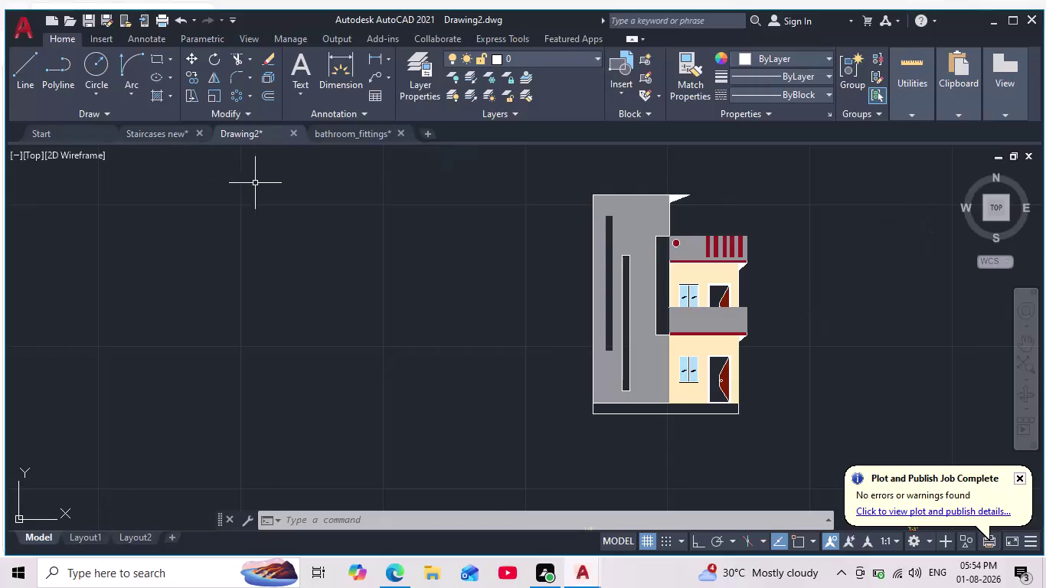
Solid-hatch the strip beside the upper floor and both vertical slots in 153,27,30 red.
scroll(down, 3)
scroll(down, 3)
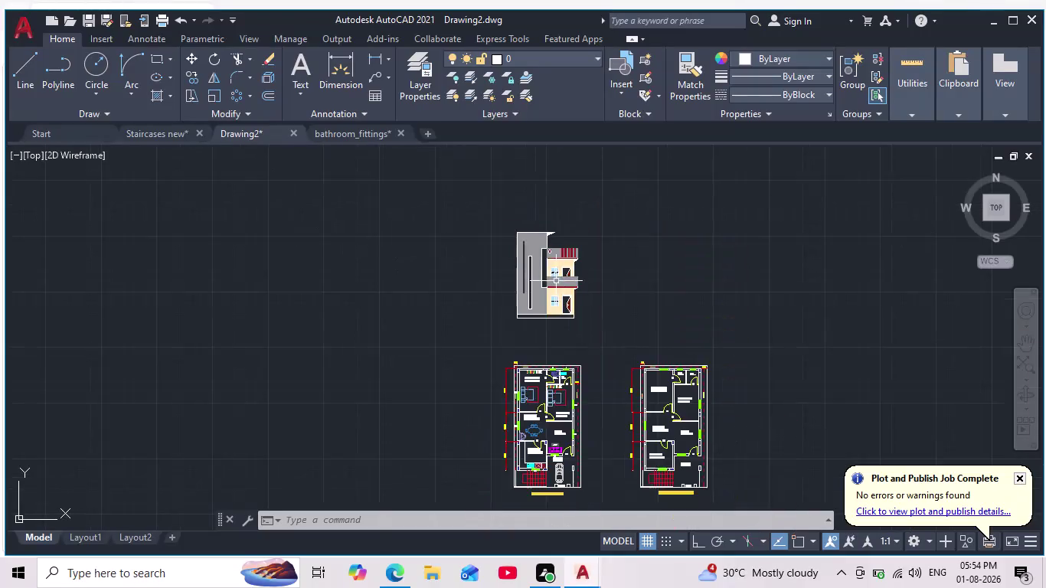
scroll(up, 3)
scroll(up, 3)
middle_drag(563, 281, 608, 348)
scroll(down, 3)
scroll(up, 3)
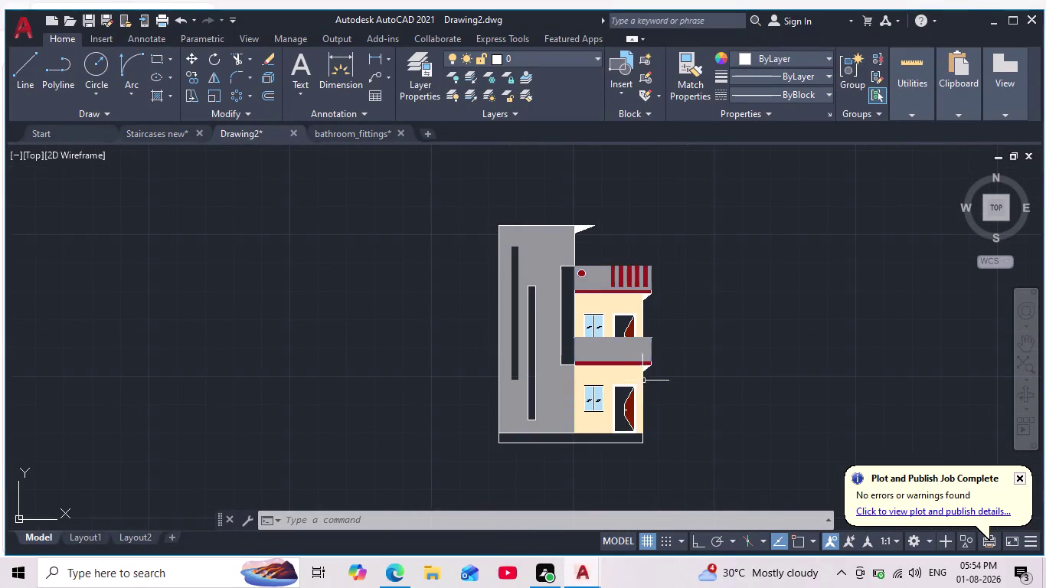
scroll(up, 3)
scroll(down, 3)
scroll(up, 3)
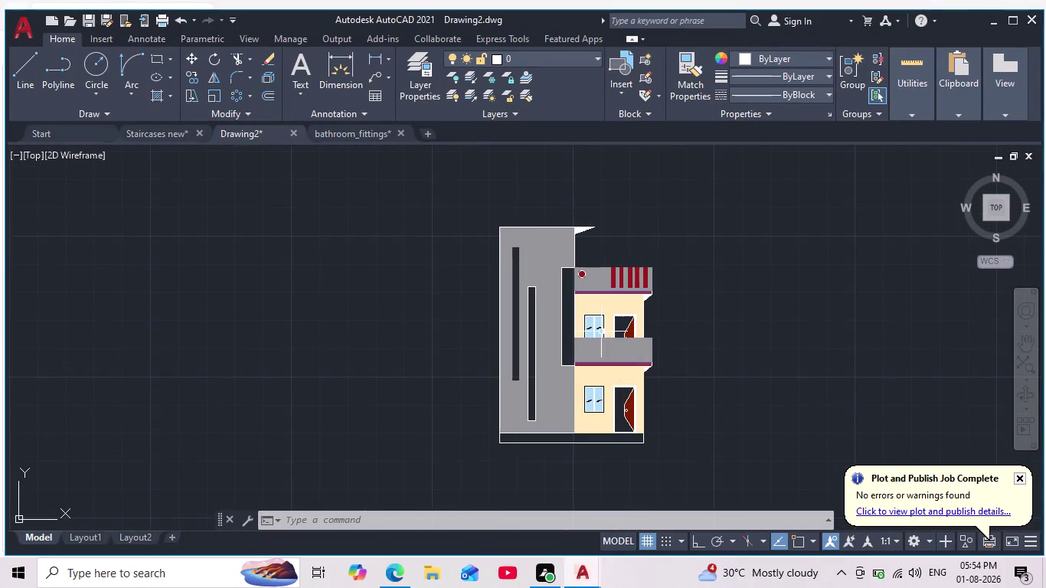
scroll(up, 3)
middle_drag(770, 412, 765, 382)
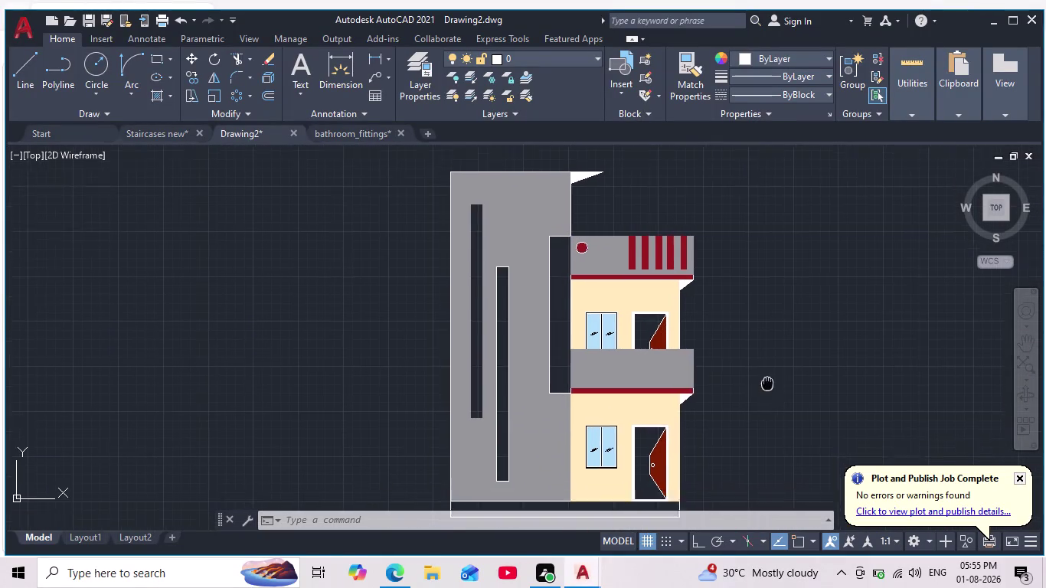
middle_drag(765, 382, 767, 375)
scroll(down, 3)
scroll(up, 3)
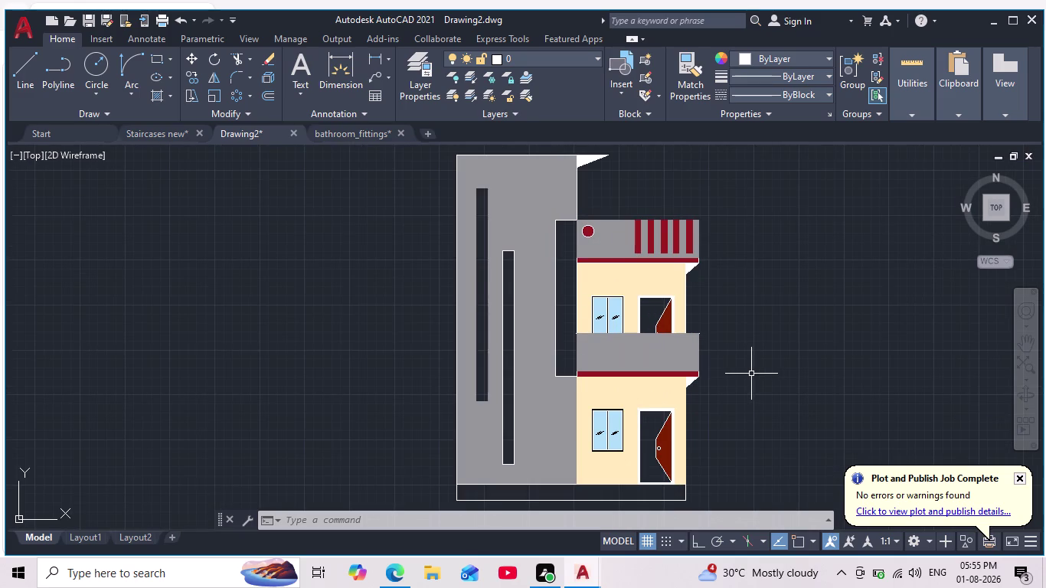
middle_drag(751, 374, 753, 403)
scroll(up, 3)
scroll(down, 3)
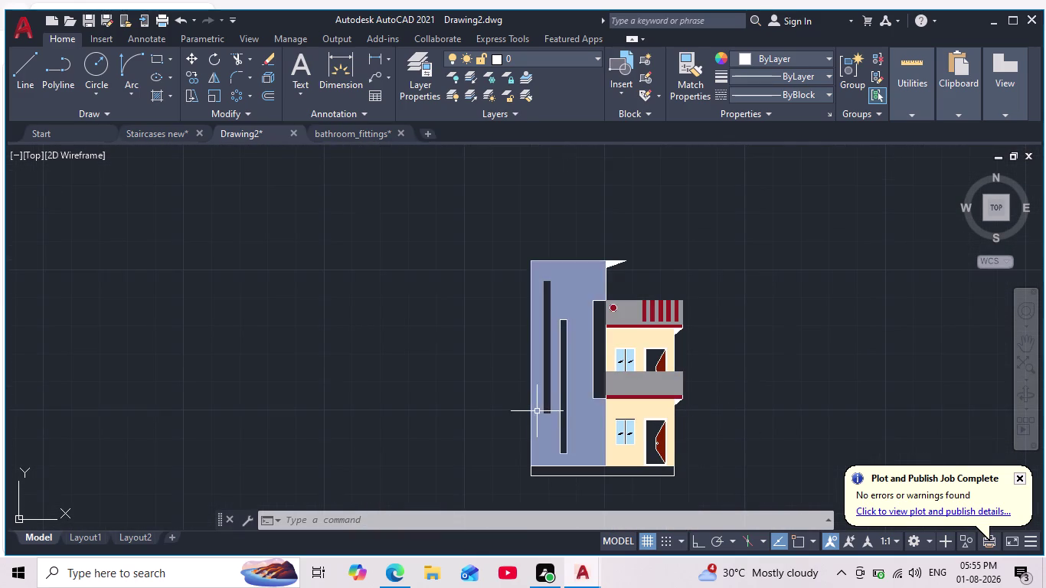
scroll(down, 3)
scroll(up, 3)
scroll(up, 3)
scroll(down, 3)
middle_drag(471, 406, 533, 357)
scroll(down, 3)
scroll(down, 3)
scroll(up, 3)
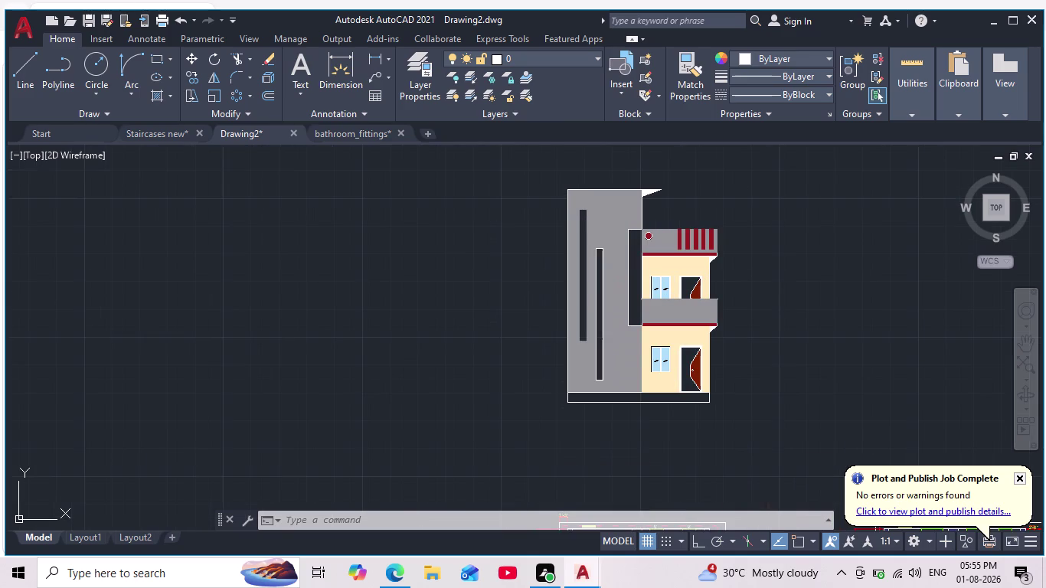
middle_drag(515, 357, 504, 380)
scroll(down, 3)
scroll(up, 3)
middle_drag(502, 382, 496, 398)
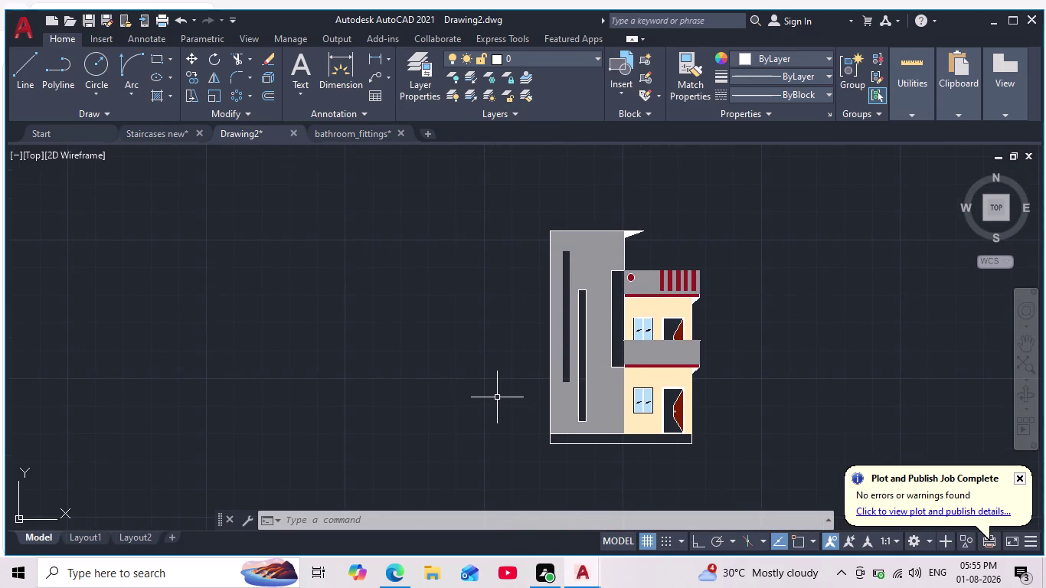
key(h)
key(Return)
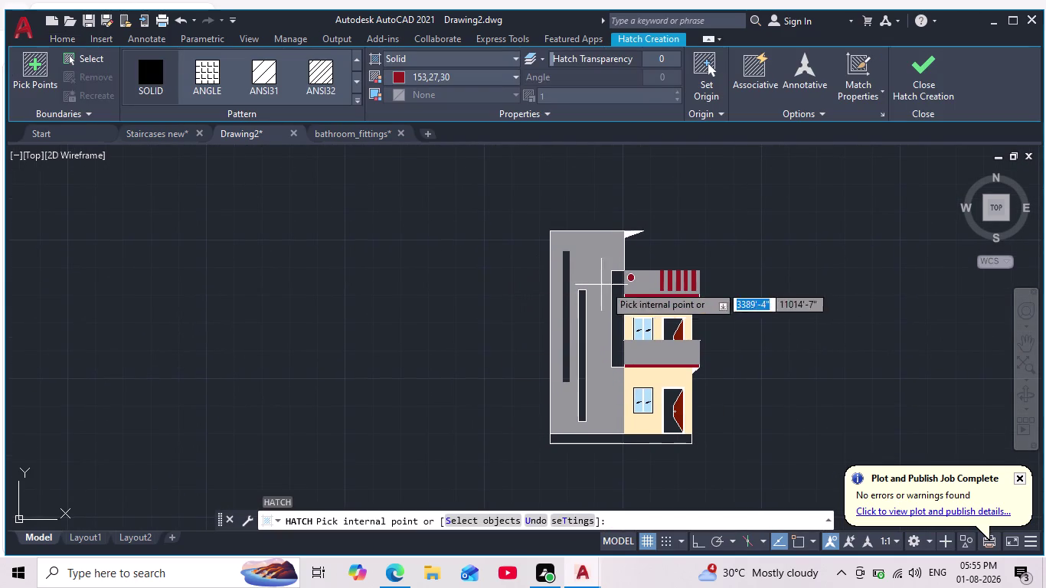
scroll(up, 3)
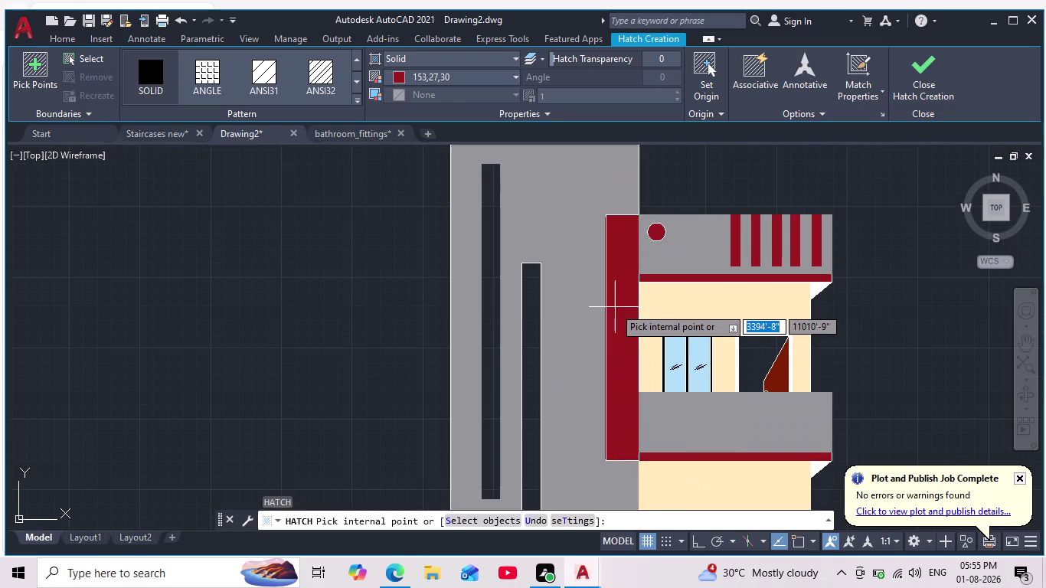
click(614, 307)
scroll(down, 3)
middle_drag(330, 351, 407, 313)
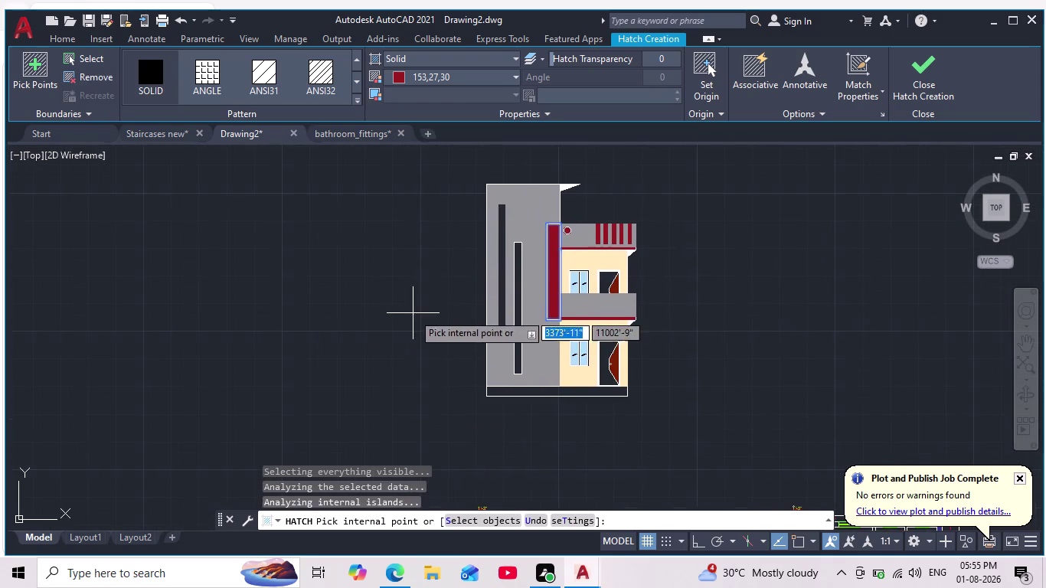
scroll(up, 3)
click(589, 315)
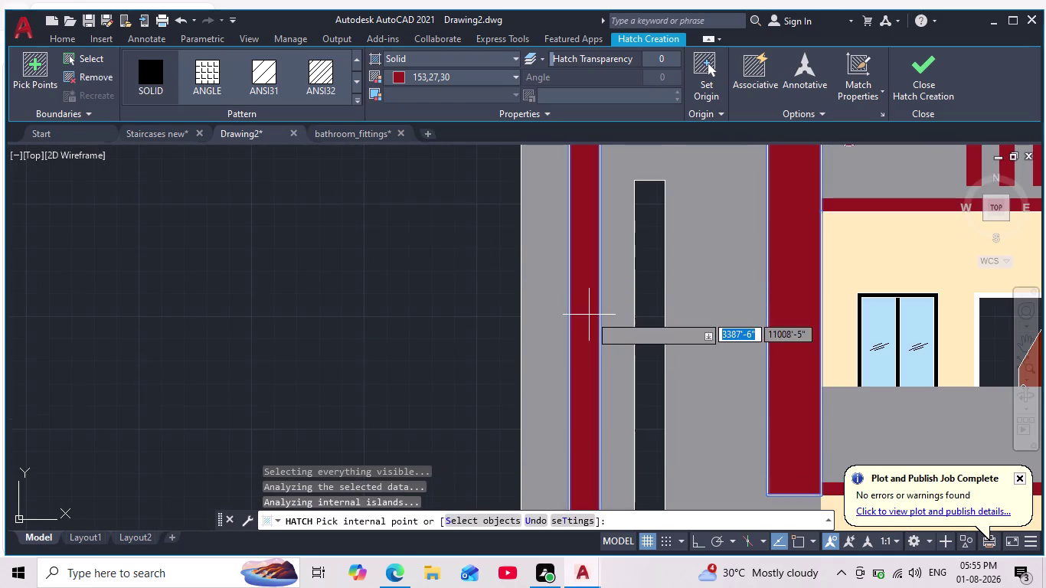
click(654, 358)
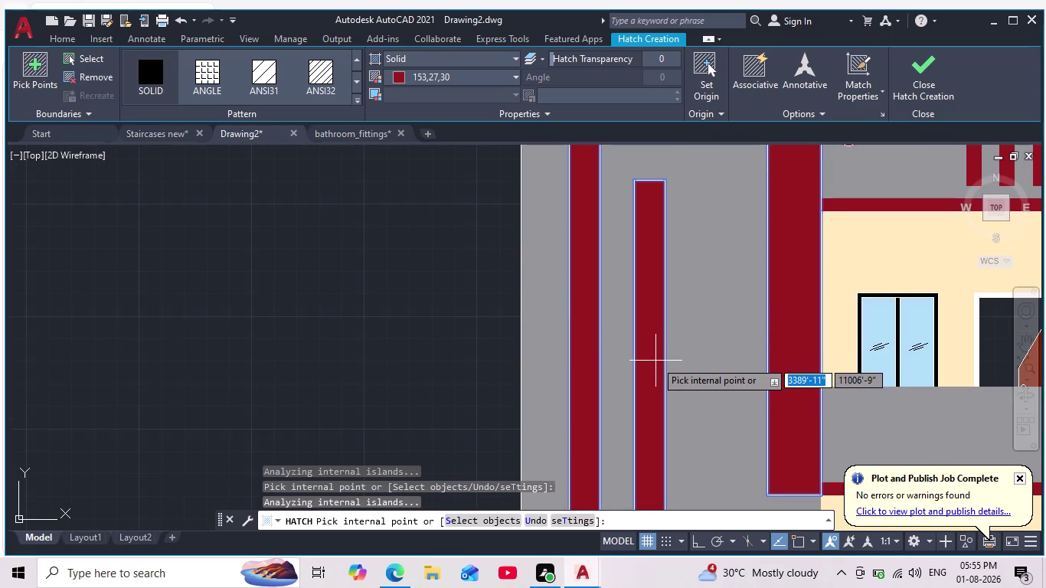
key(Escape)
Check the new red fills by selecting them, then clear the selection.
scroll(down, 3)
scroll(down, 3)
middle_click(684, 381)
scroll(up, 3)
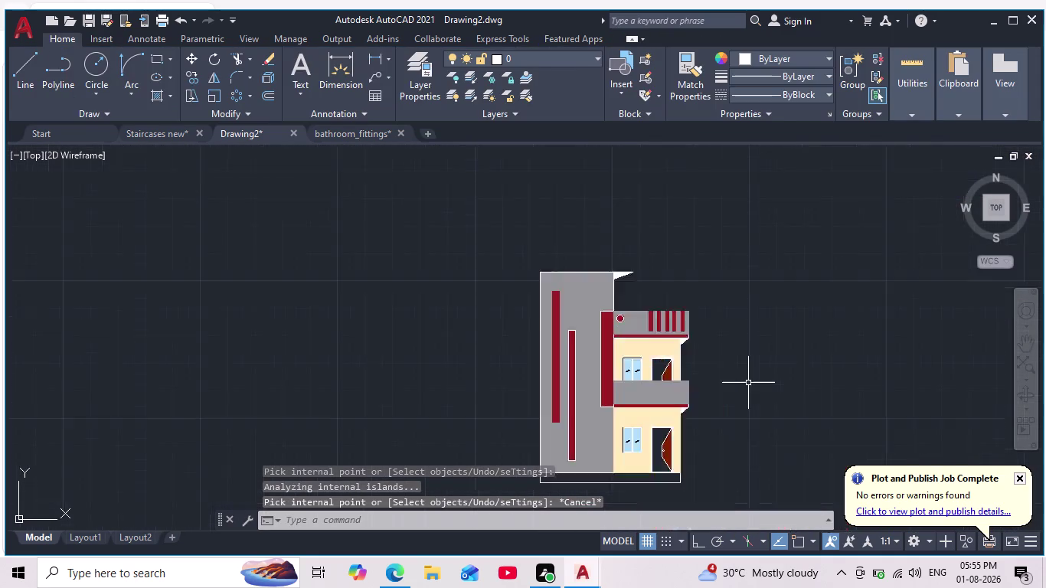
middle_drag(748, 383, 736, 326)
scroll(down, 3)
scroll(up, 3)
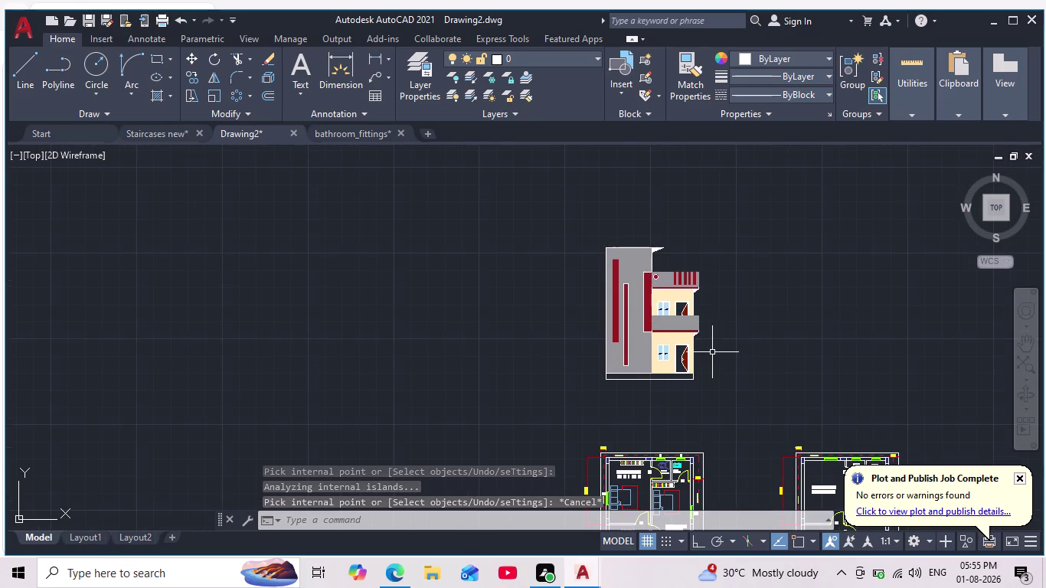
middle_click(715, 370)
scroll(up, 3)
scroll(up, 3)
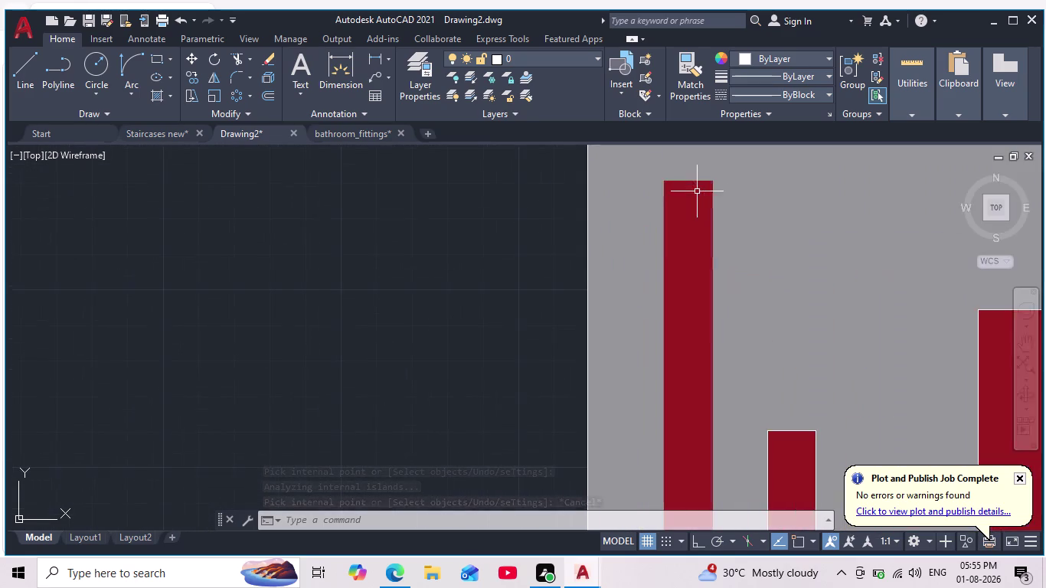
scroll(down, 3)
click(689, 244)
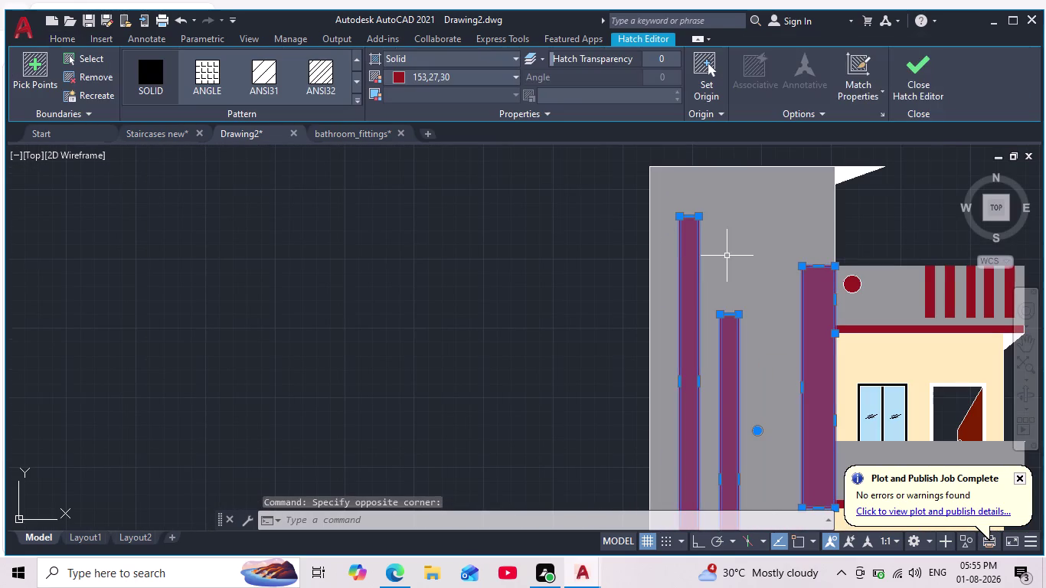
key(Escape)
scroll(down, 3)
scroll(up, 3)
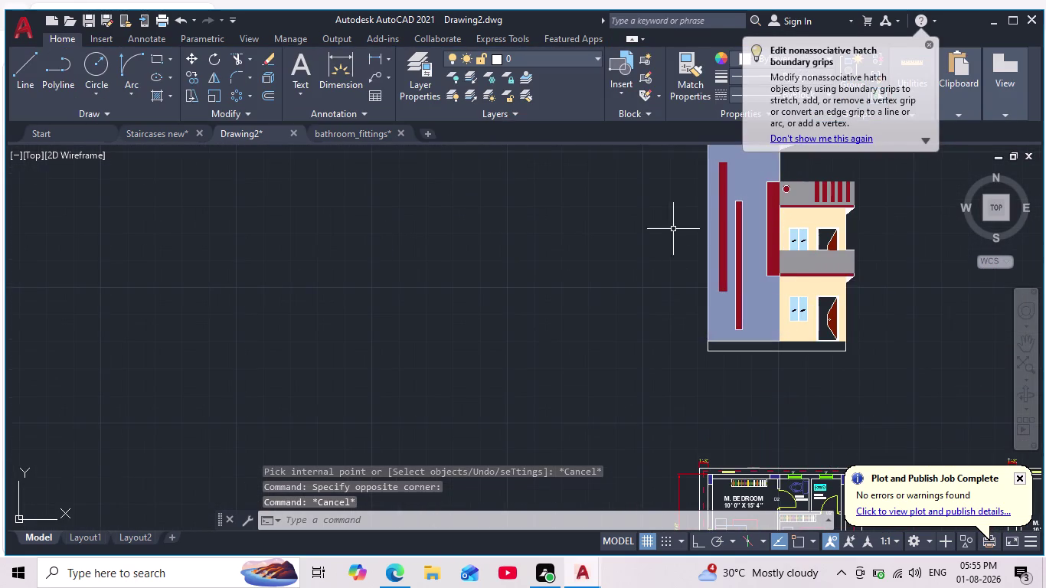
middle_drag(654, 219, 619, 286)
click(13, 64)
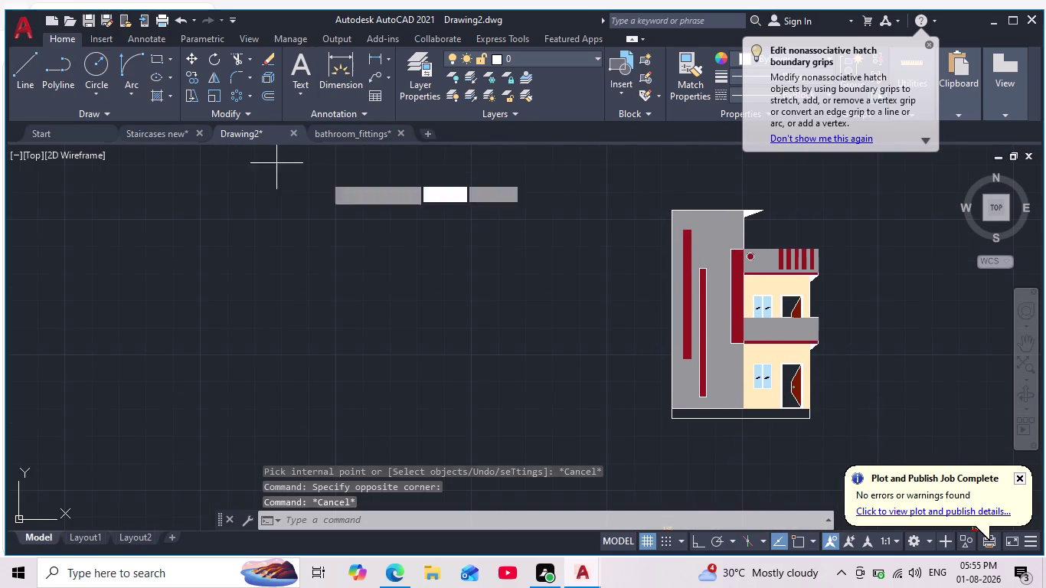
scroll(up, 3)
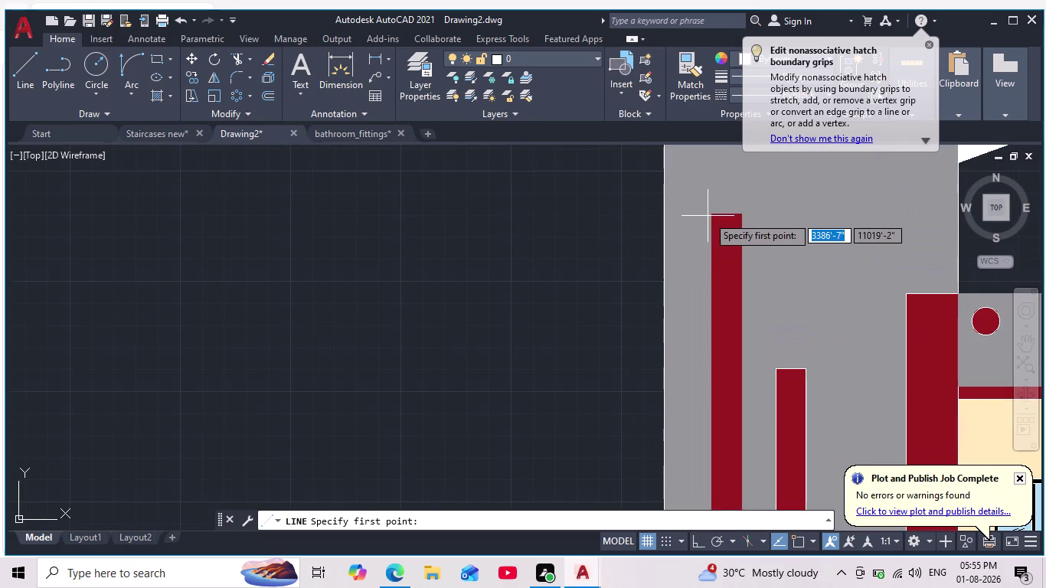
With object snap on, trace an outline around the tall red bar back to its start corner.
scroll(up, 3)
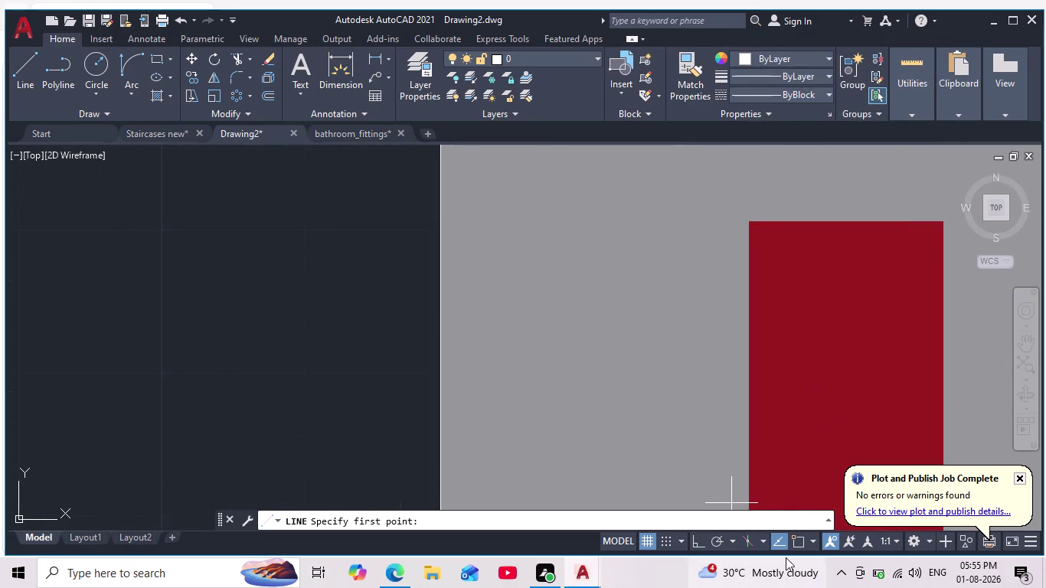
click(791, 540)
click(753, 225)
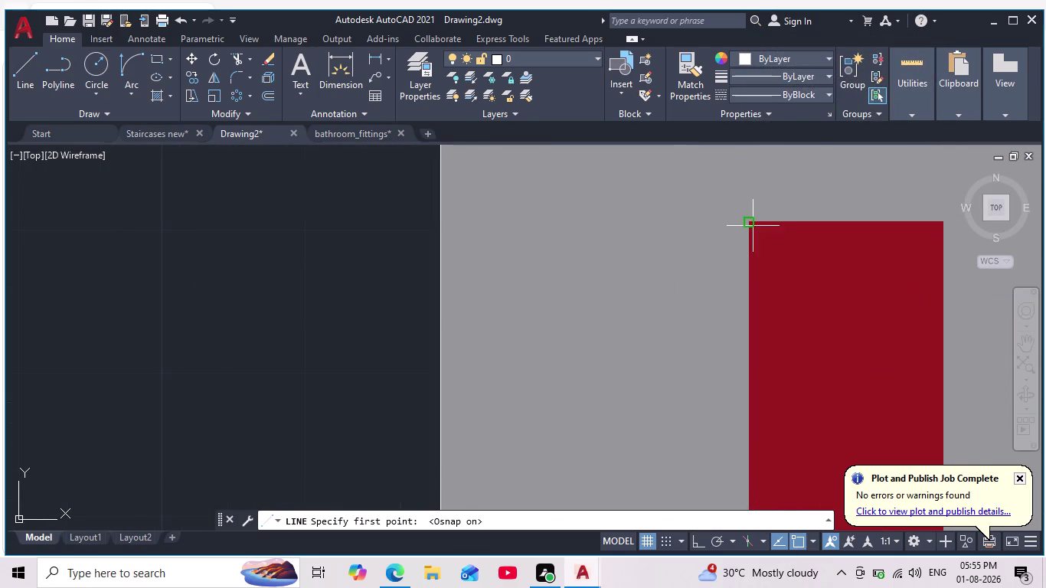
middle_drag(807, 211, 618, 170)
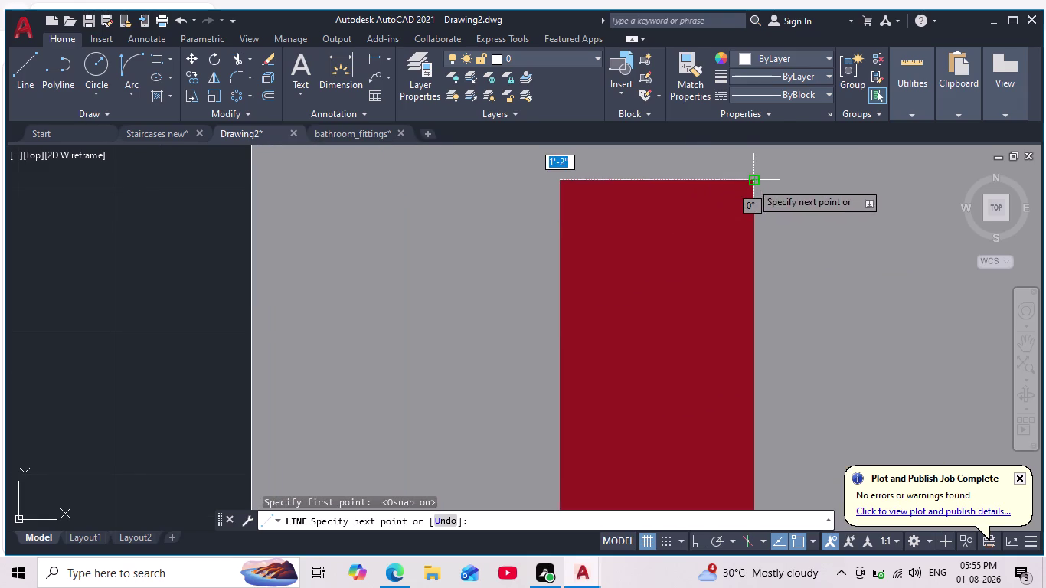
click(751, 183)
scroll(down, 3)
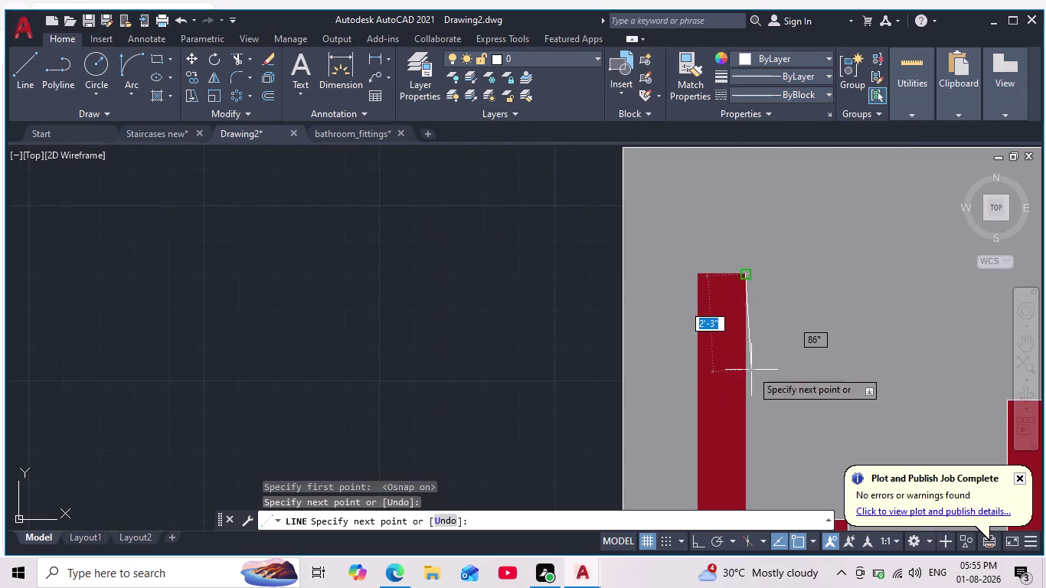
middle_drag(746, 376, 732, 294)
scroll(down, 3)
middle_drag(741, 386, 746, 228)
scroll(down, 3)
scroll(up, 3)
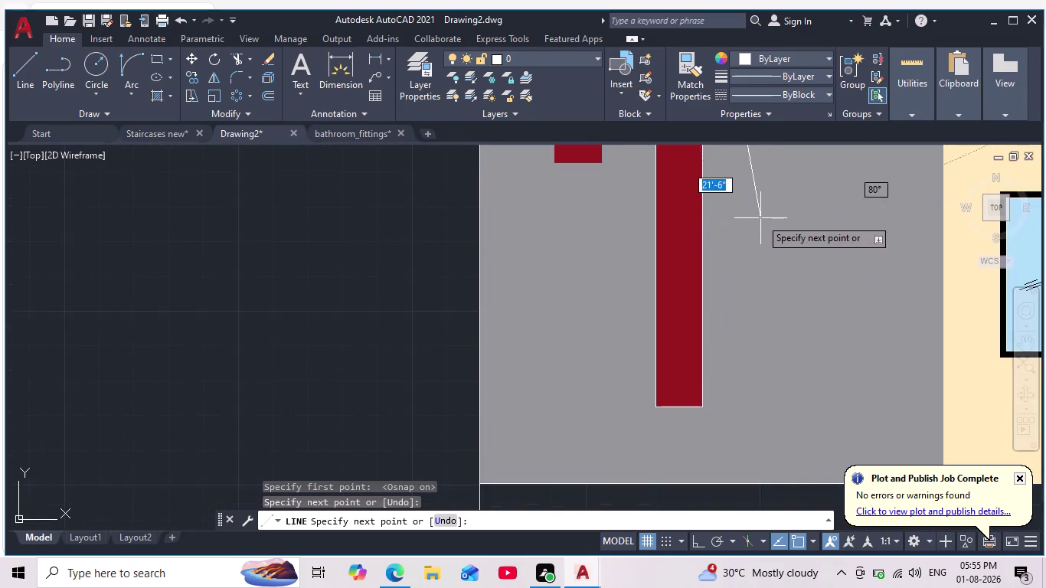
middle_drag(664, 200, 721, 435)
scroll(up, 3)
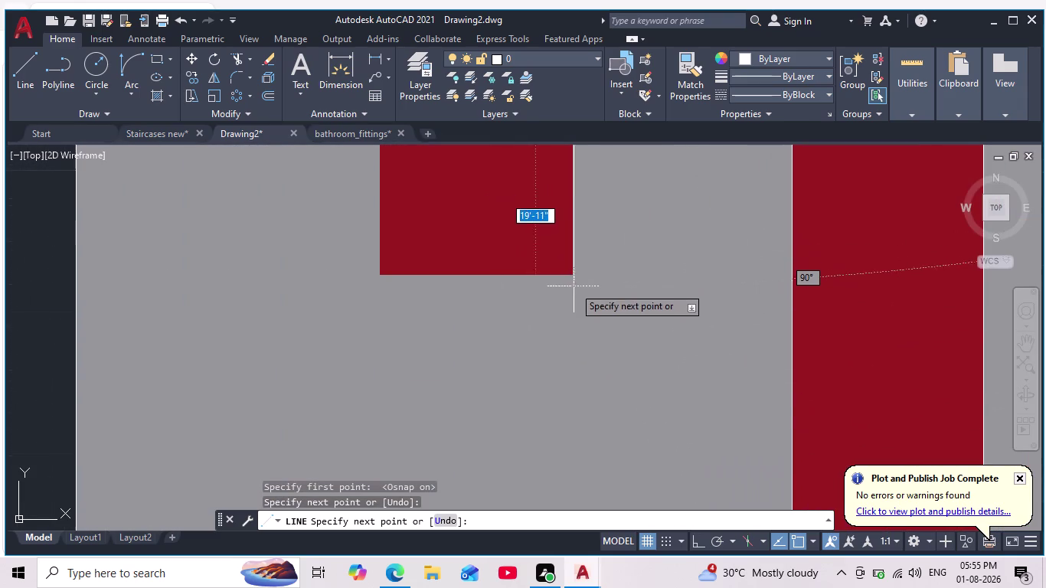
click(573, 269)
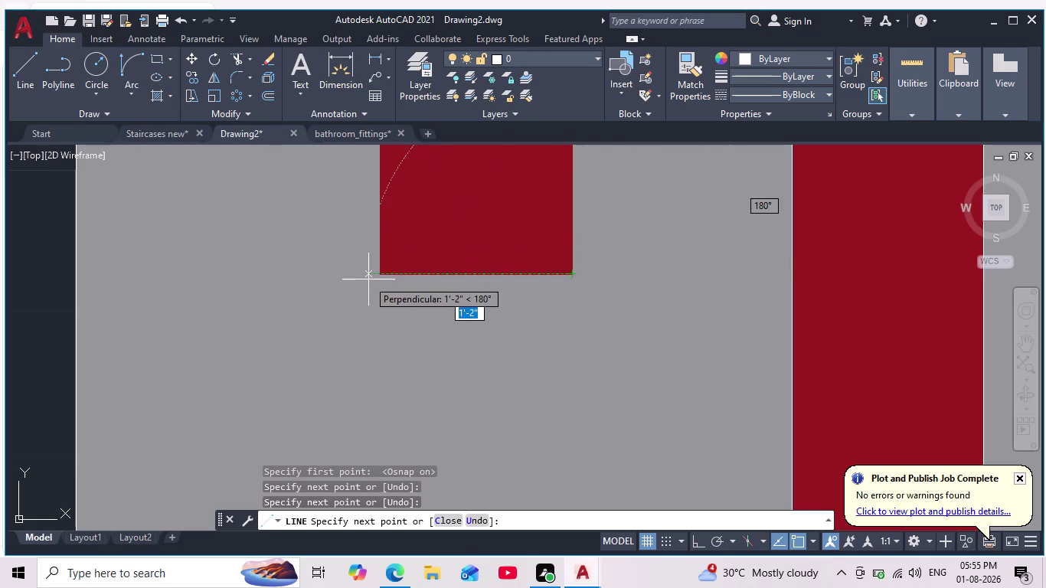
click(381, 274)
scroll(up, 3)
middle_drag(395, 302, 468, 485)
scroll(down, 3)
middle_drag(443, 264, 450, 332)
scroll(down, 3)
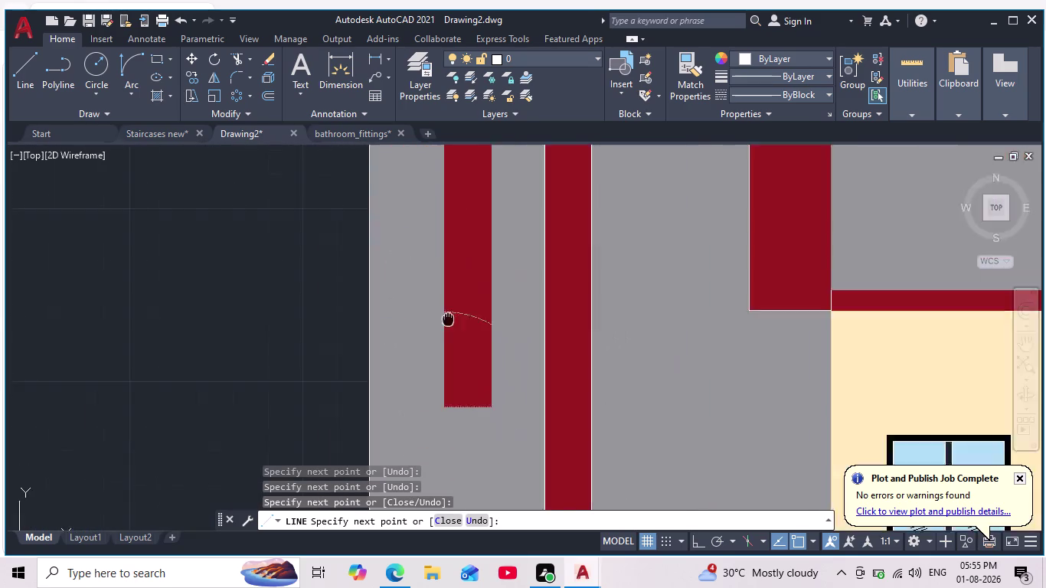
middle_drag(450, 332, 458, 398)
scroll(down, 3)
scroll(up, 3)
middle_drag(381, 250, 512, 324)
scroll(down, 3)
scroll(up, 3)
click(488, 234)
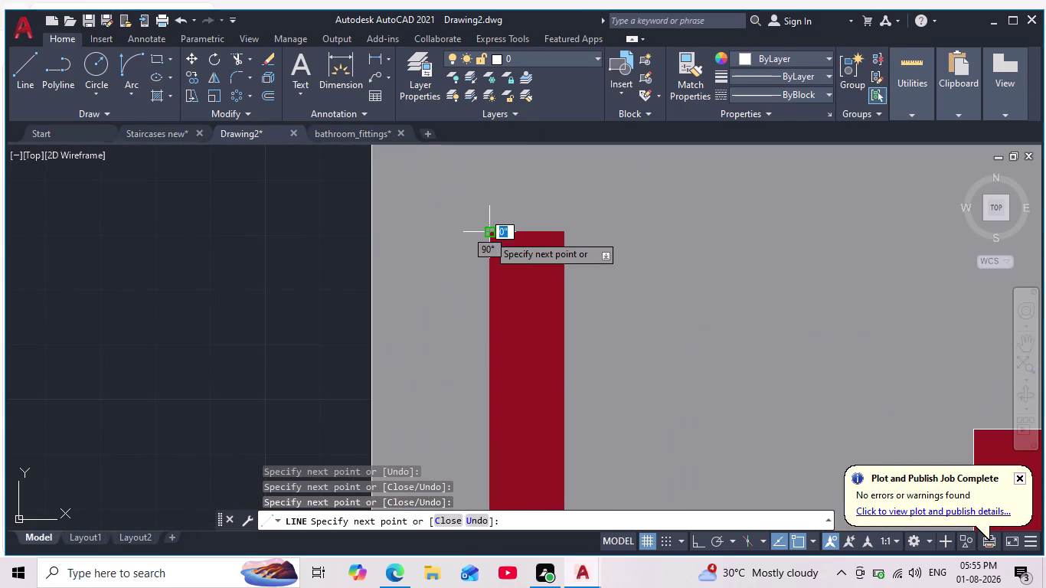
Cancel the traced outline and undo the last two drawing steps.
key(Return)
key(Escape)
scroll(down, 3)
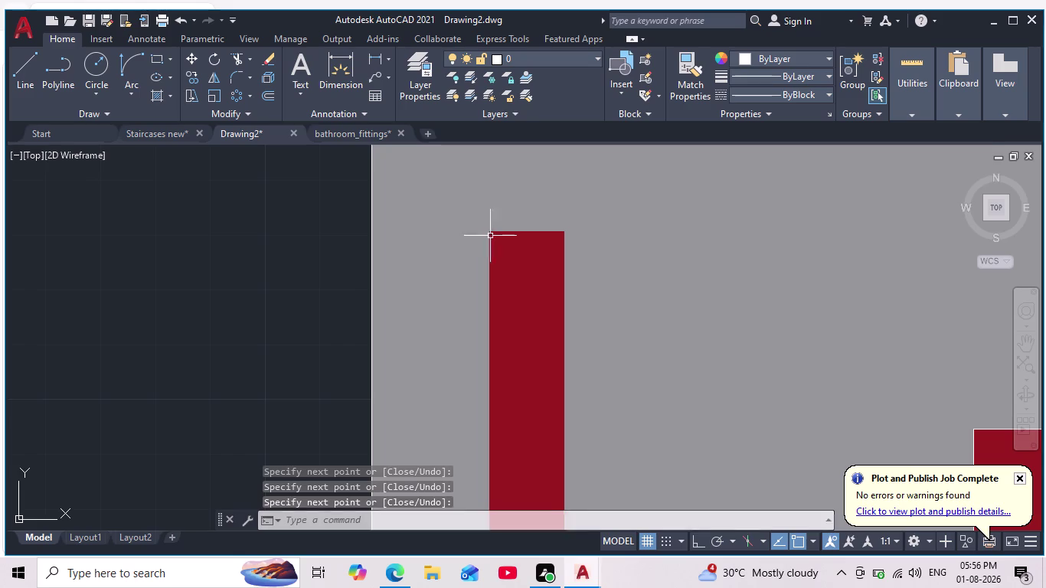
scroll(down, 3)
middle_drag(485, 383, 523, 331)
scroll(down, 3)
scroll(up, 3)
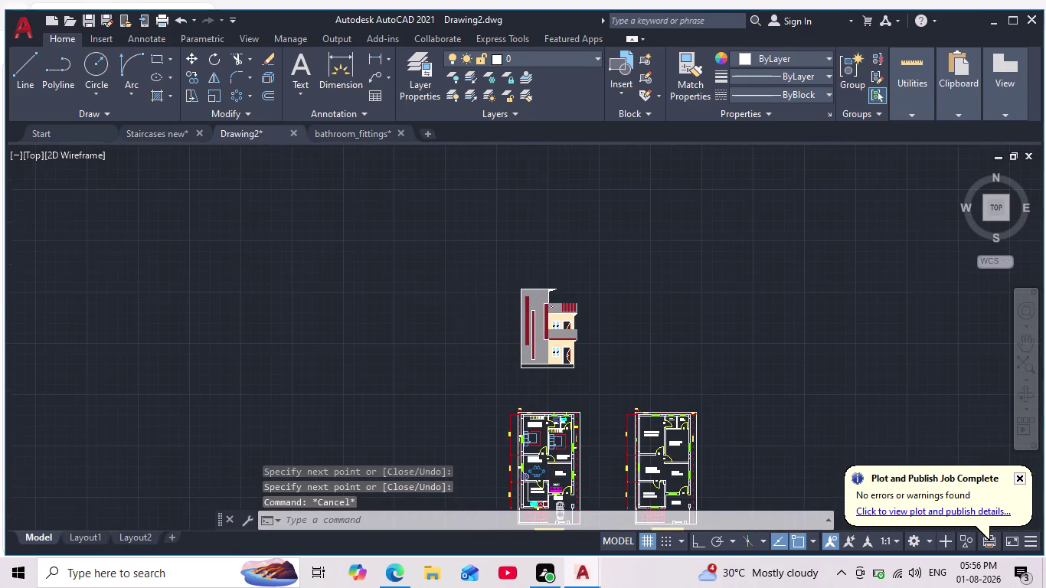
scroll(up, 3)
key(ctrl+z)
key(ctrl+z)
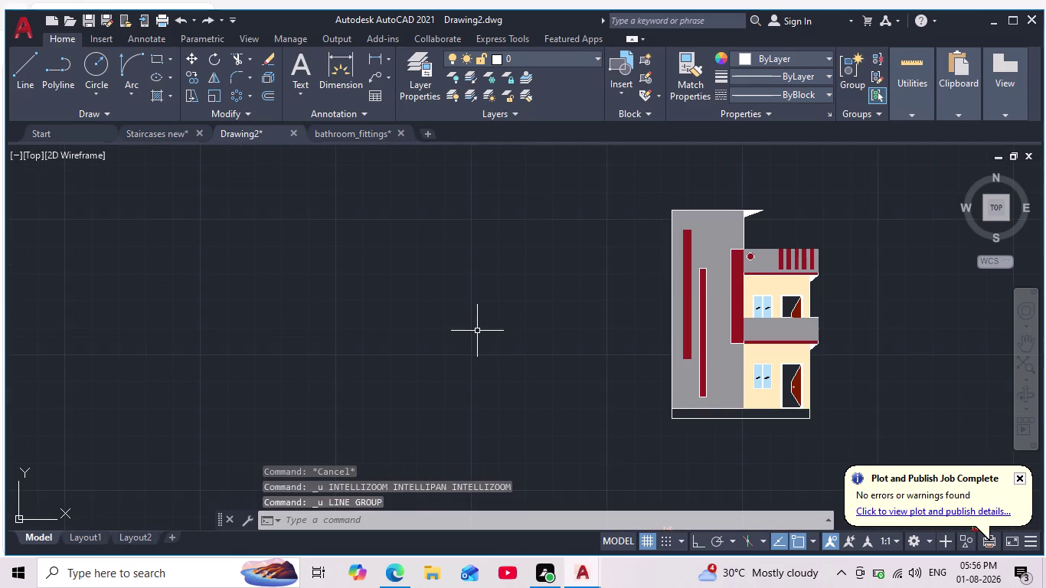
Undo one more step and cancel the stray selection window and active commands.
key(ctrl+z)
click(477, 331)
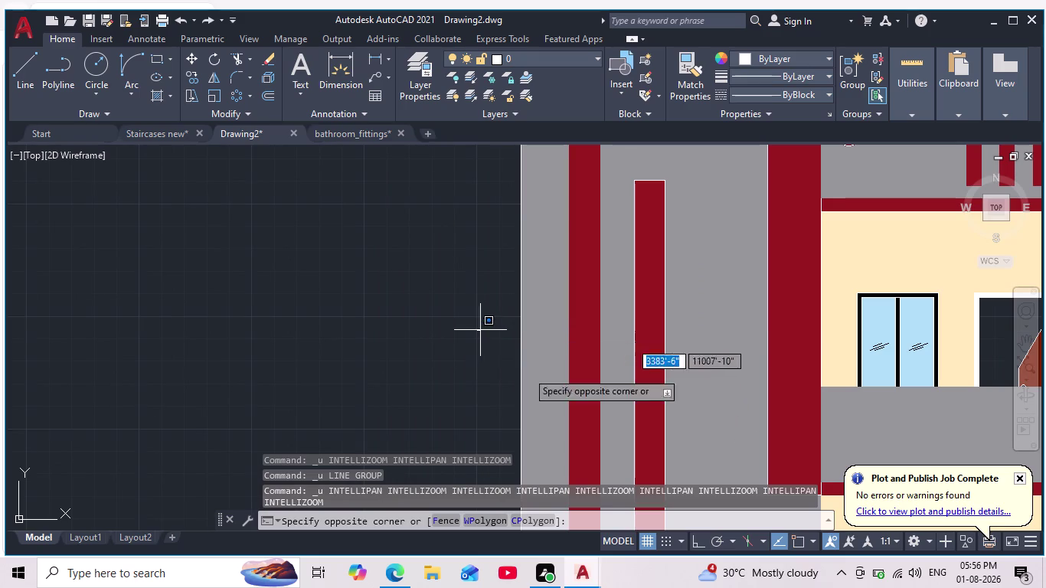
key(Escape)
click(580, 305)
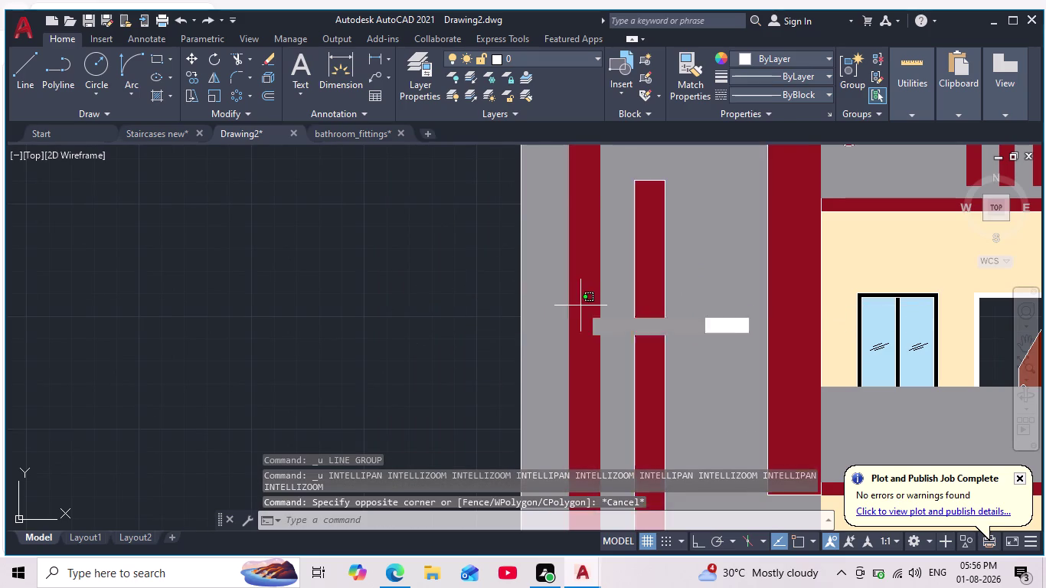
scroll(down, 3)
key(Escape)
key(Escape)
key(Escape)
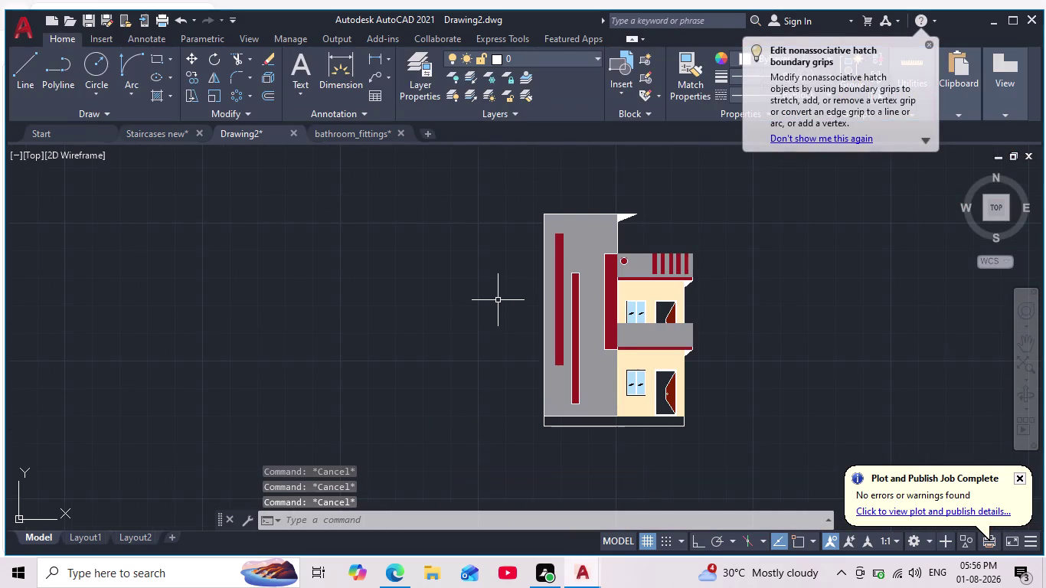
Select the red solid fill on the vertical strips and delete it.
click(558, 299)
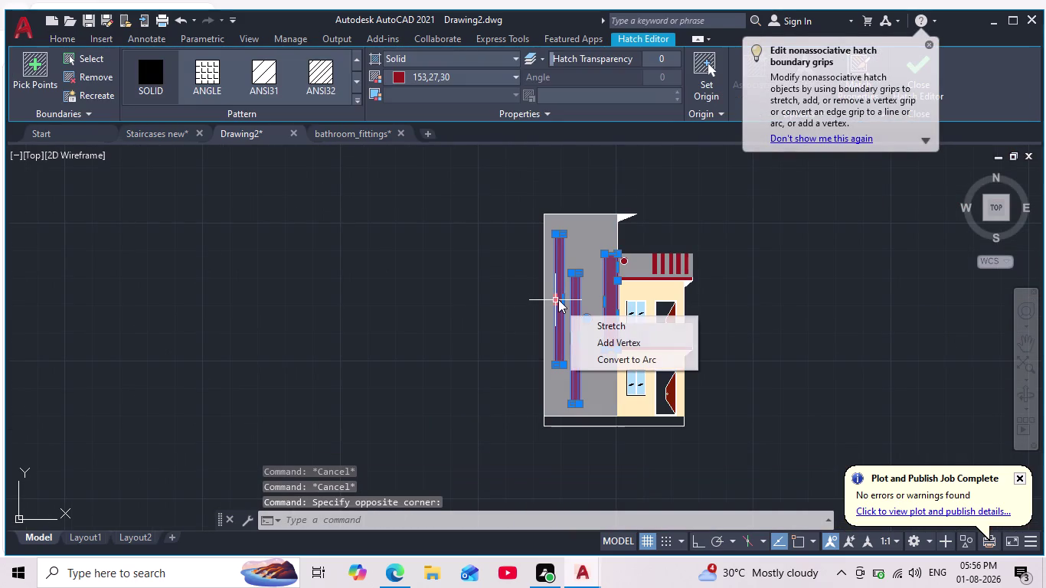
key(Delete)
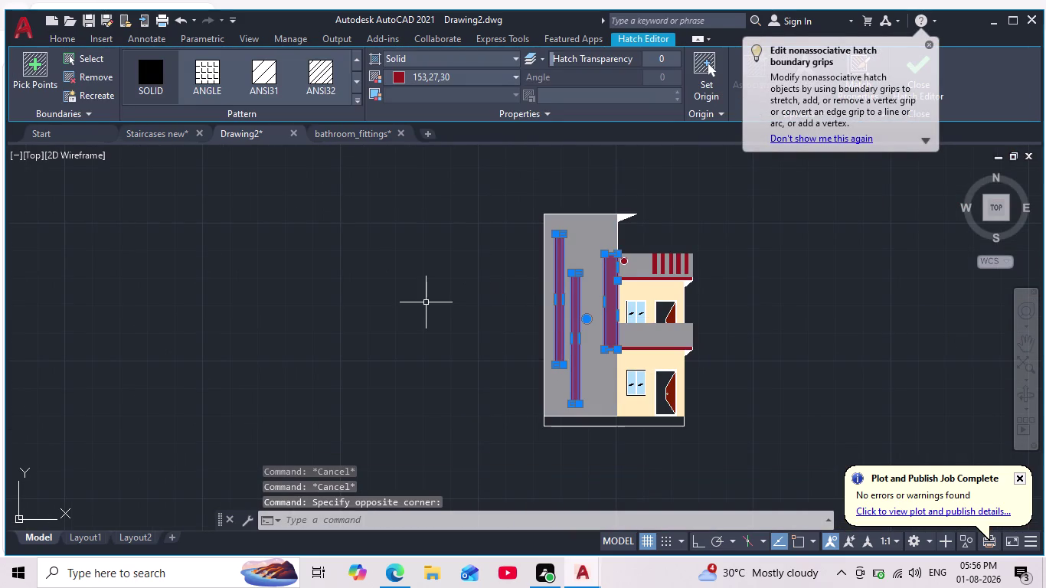
key(Delete)
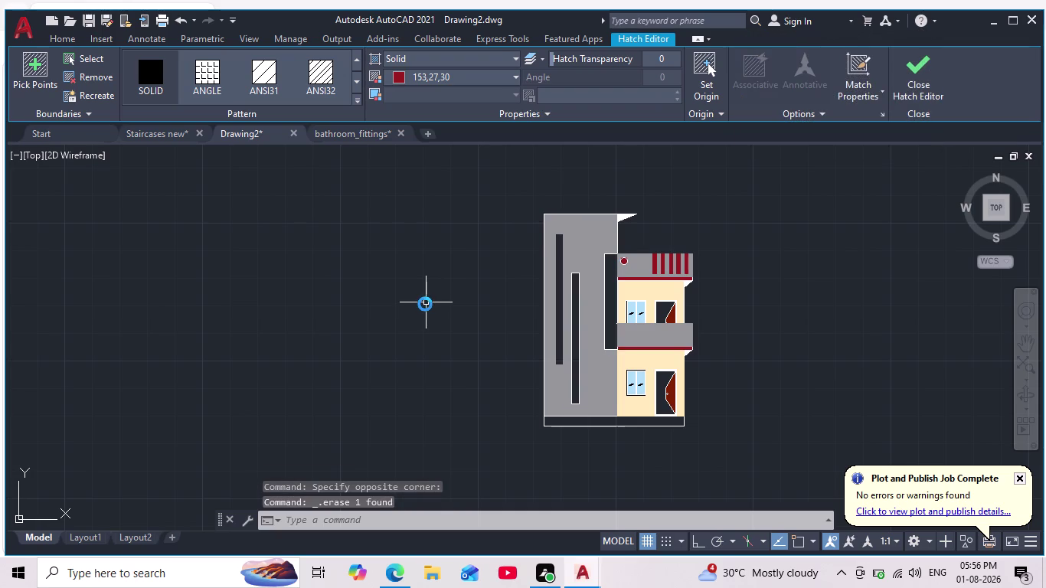
scroll(up, 3)
scroll(up, 3)
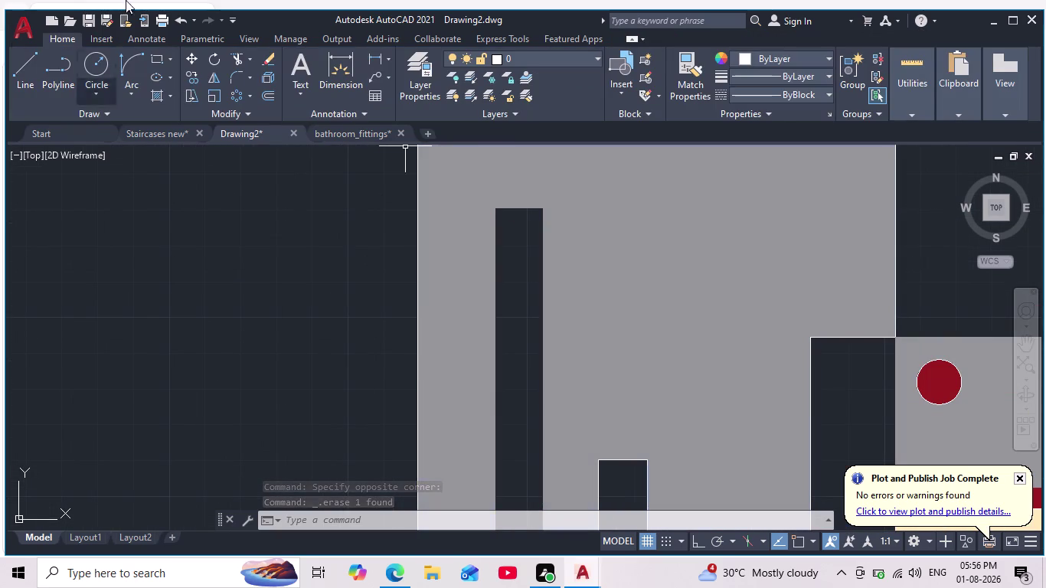
click(19, 74)
scroll(up, 3)
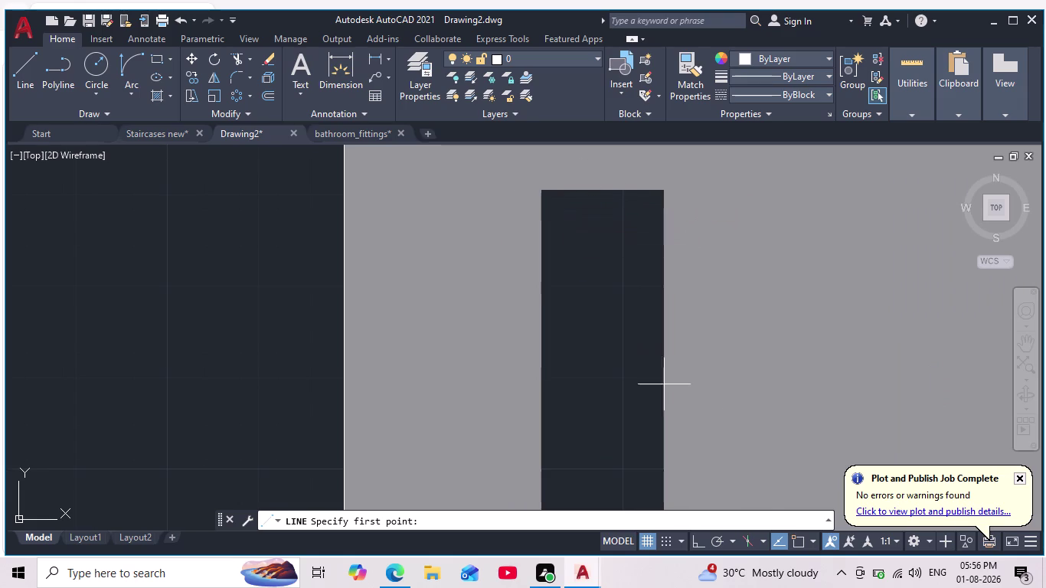
click(791, 540)
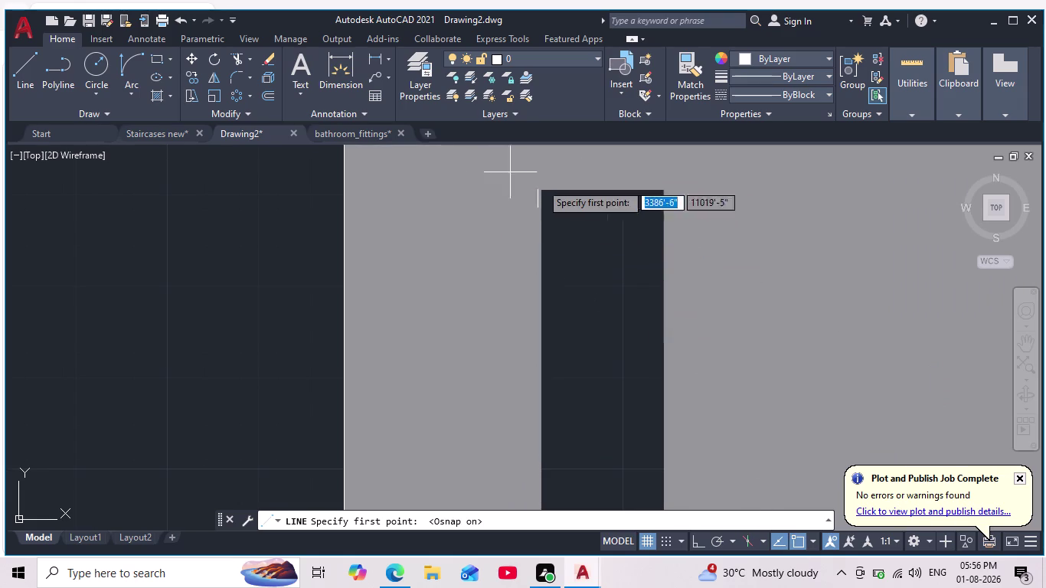
Abandon a line started at the slot's top-right corner and pan toward the left wall slots.
click(541, 194)
click(665, 192)
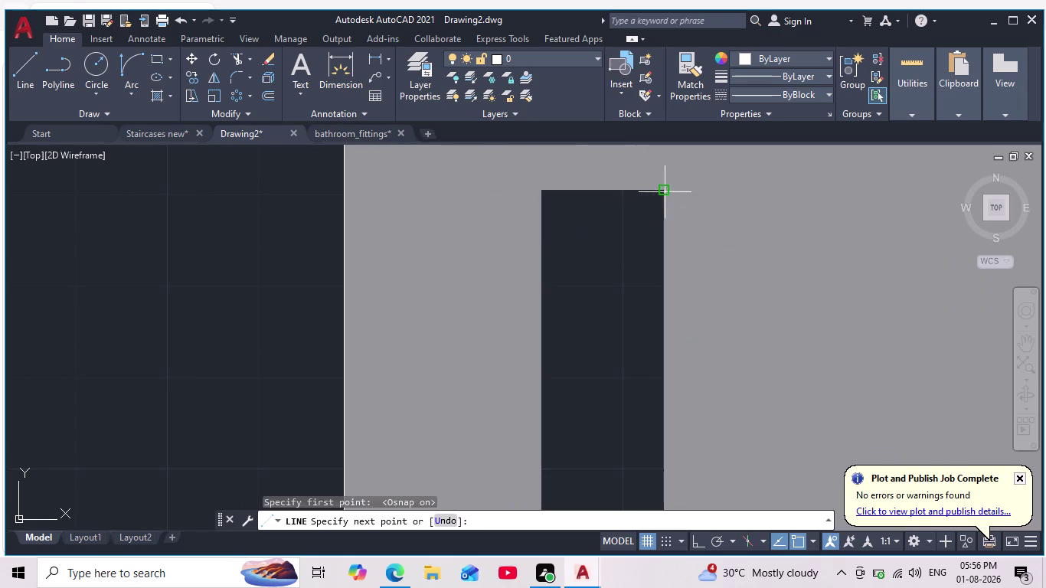
key(Escape)
scroll(down, 3)
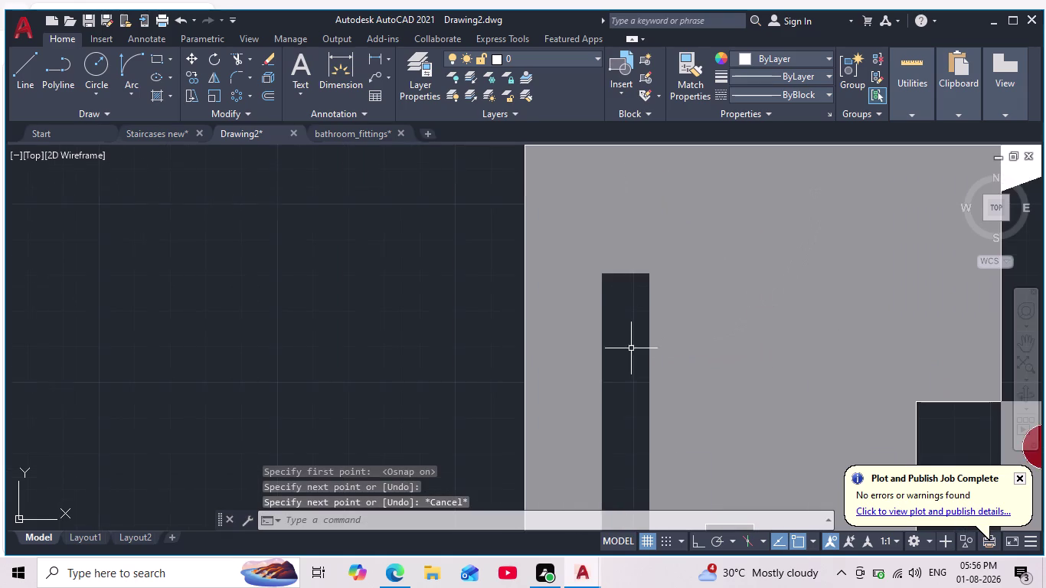
scroll(down, 3)
middle_drag(621, 332, 618, 227)
scroll(down, 3)
scroll(up, 3)
scroll(up, 3)
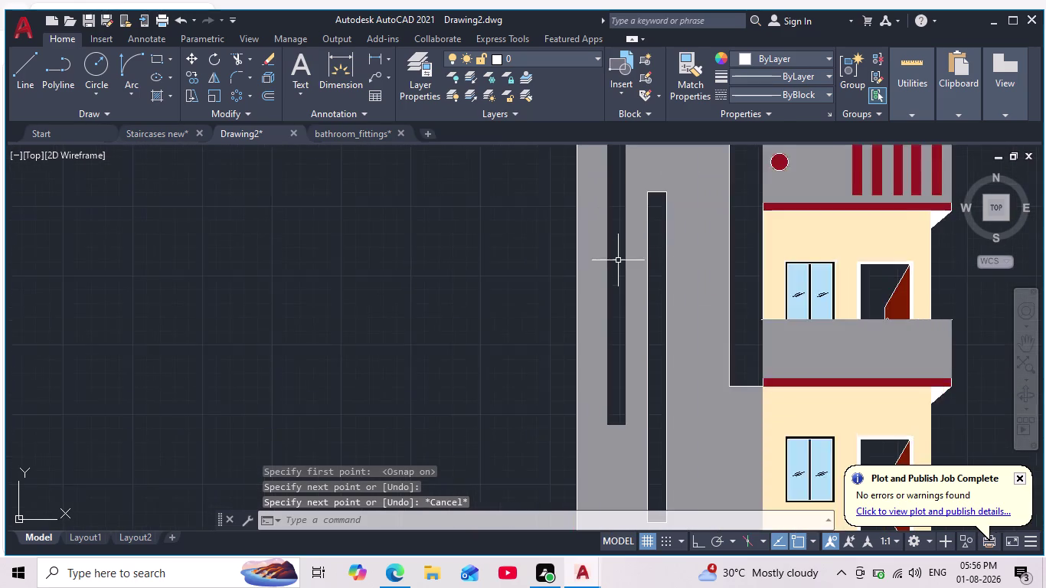
scroll(up, 3)
middle_drag(624, 275, 624, 293)
scroll(down, 3)
Copy the long middle slot outline from its top corner to the left slot's top corner.
click(650, 243)
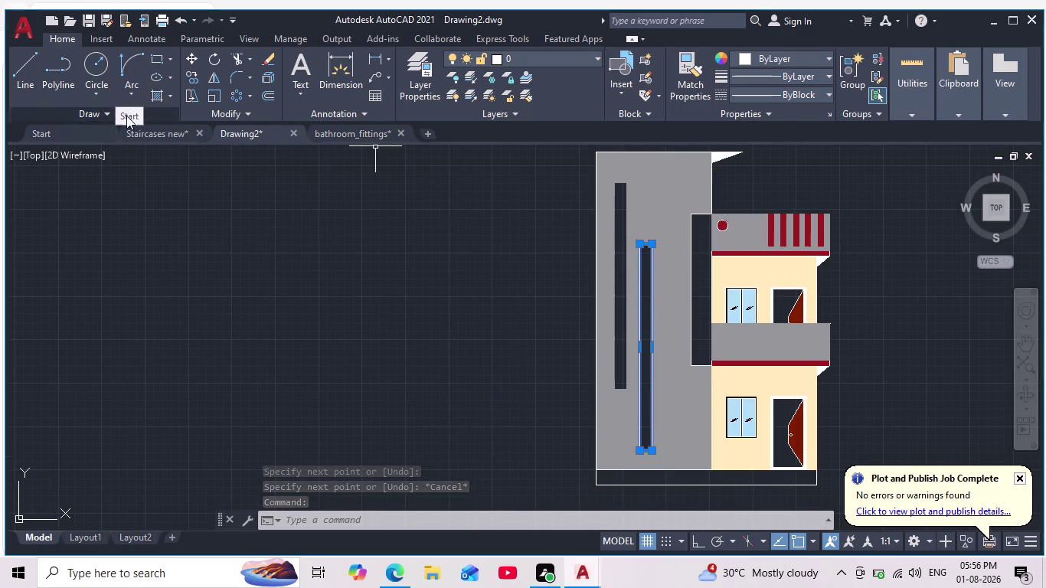
click(197, 74)
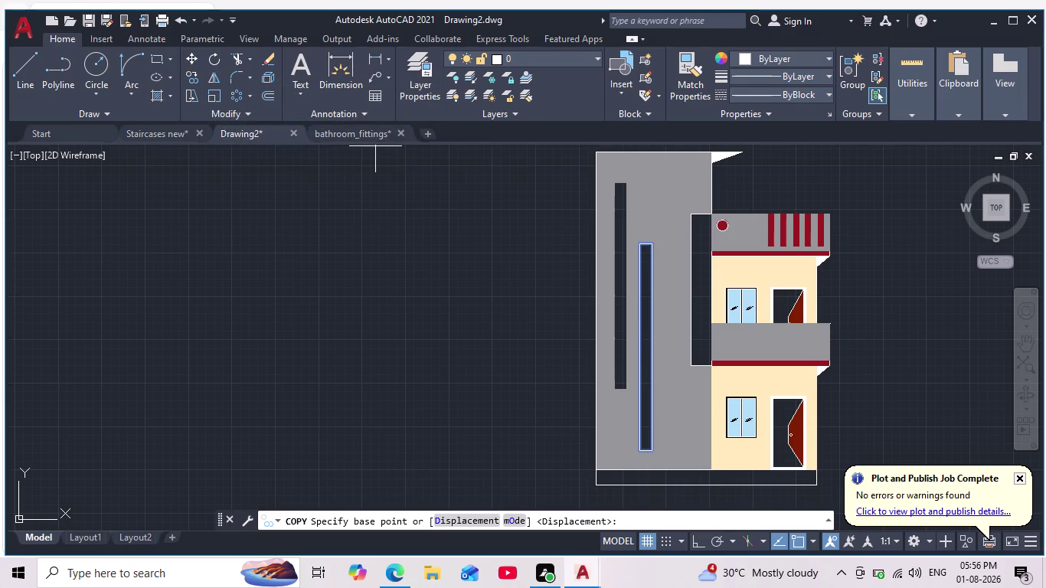
scroll(up, 3)
click(741, 267)
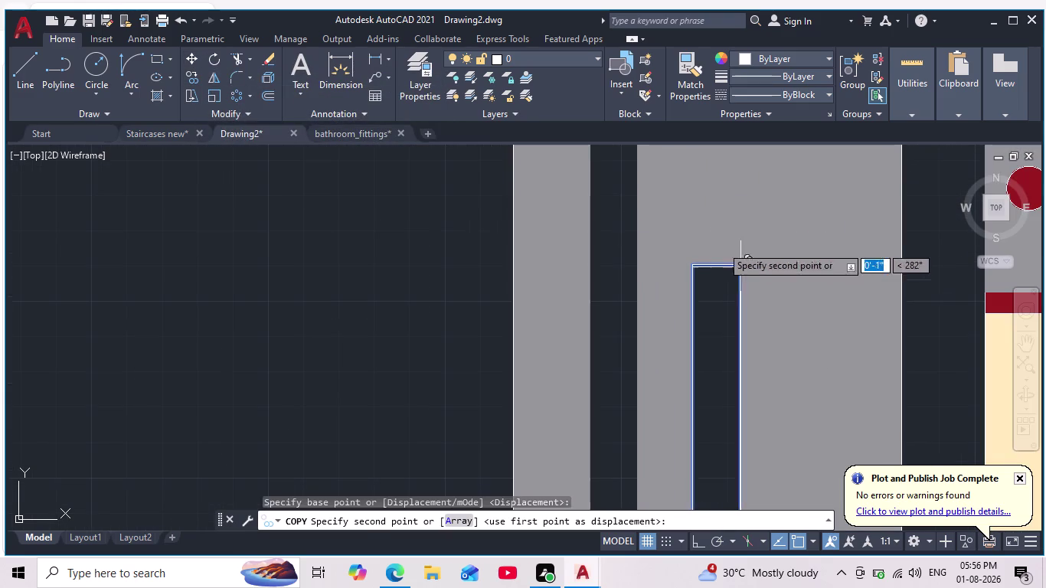
middle_drag(678, 219, 667, 306)
scroll(down, 3)
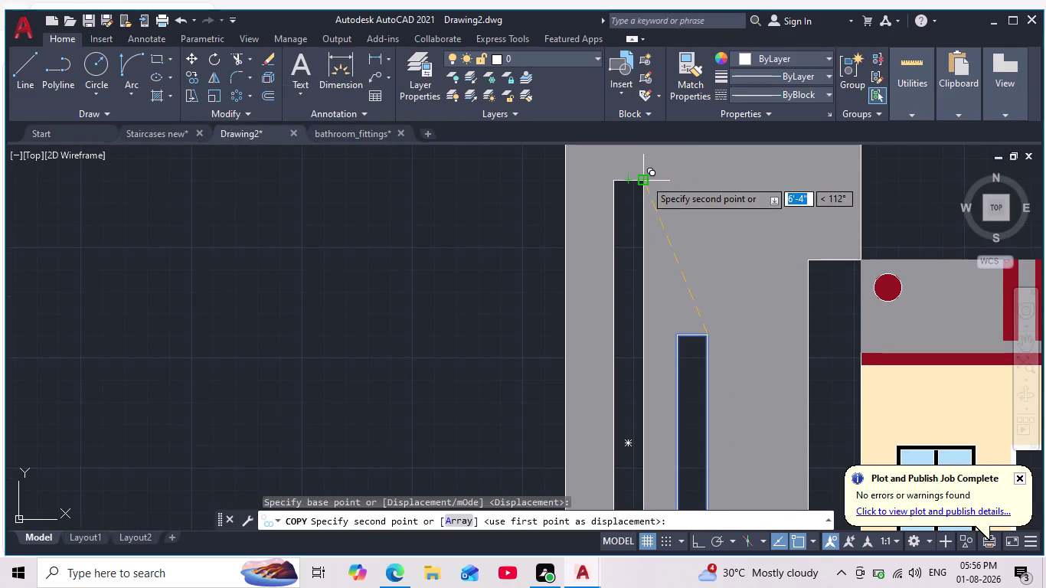
click(644, 179)
scroll(down, 3)
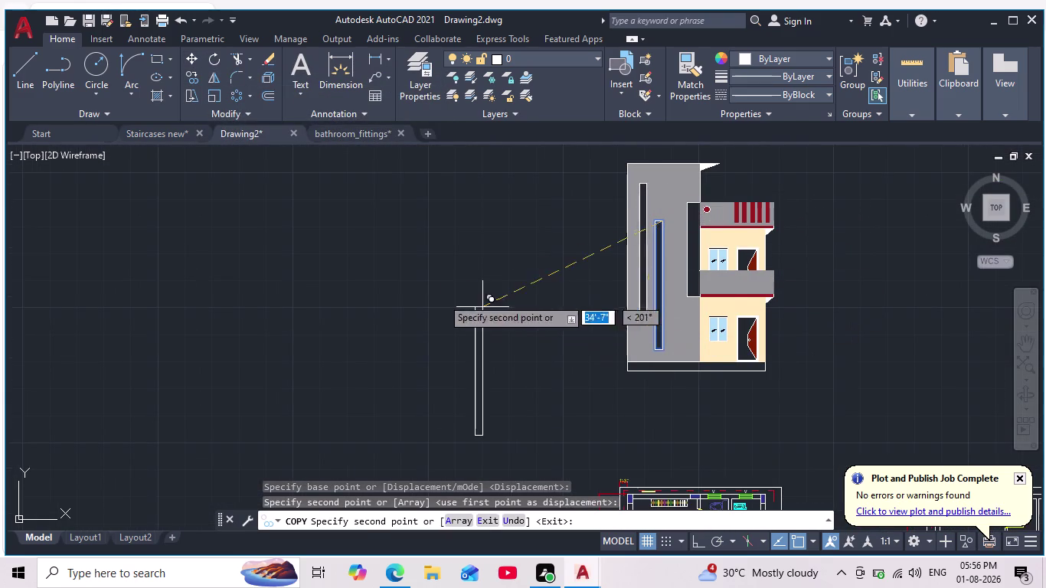
key(Escape)
middle_drag(474, 303, 452, 332)
key(h)
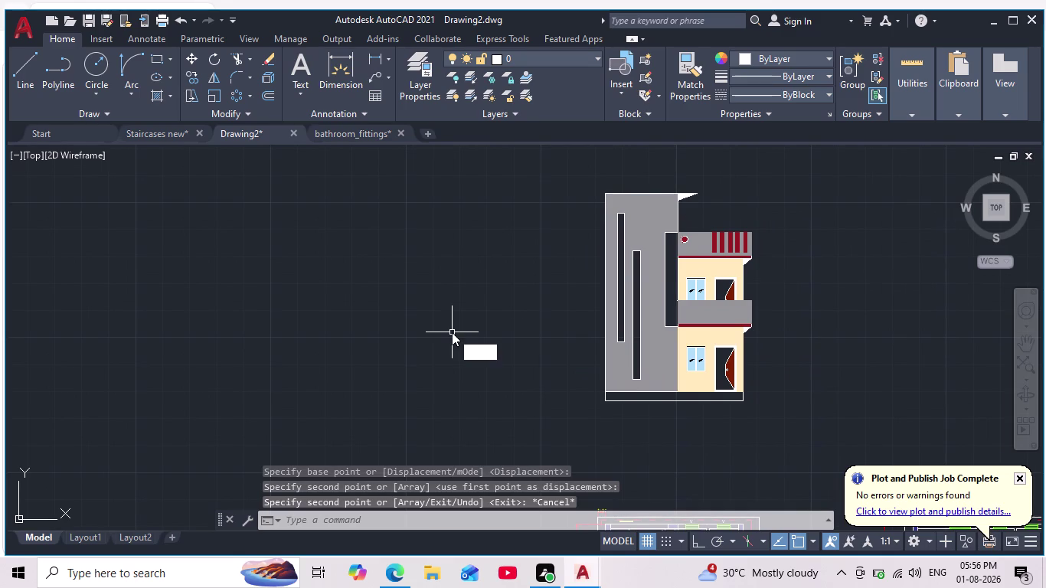
key(Return)
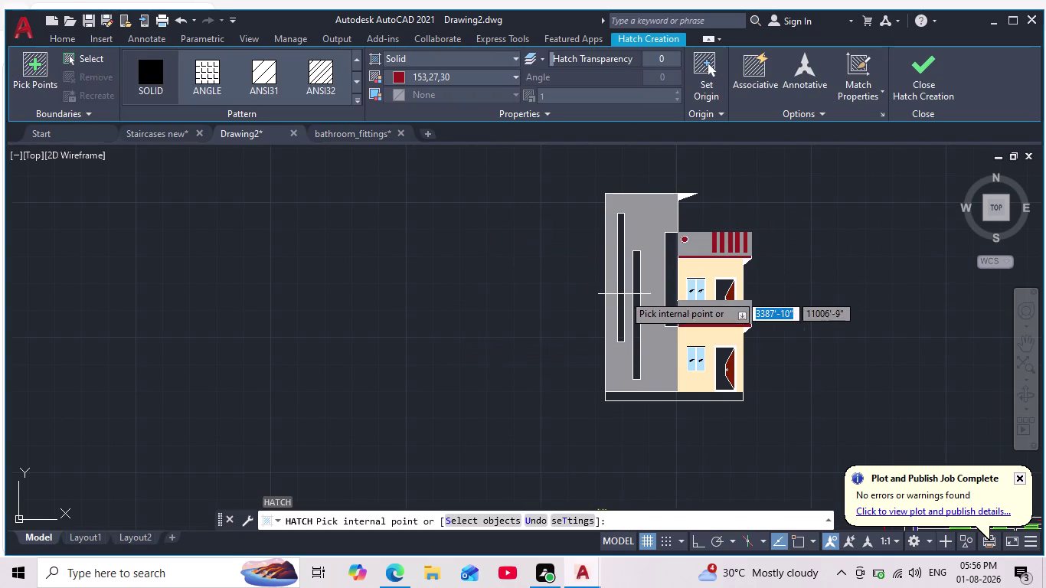
Fill the left slot, middle slot and strip beside the cream wall with red.
click(620, 288)
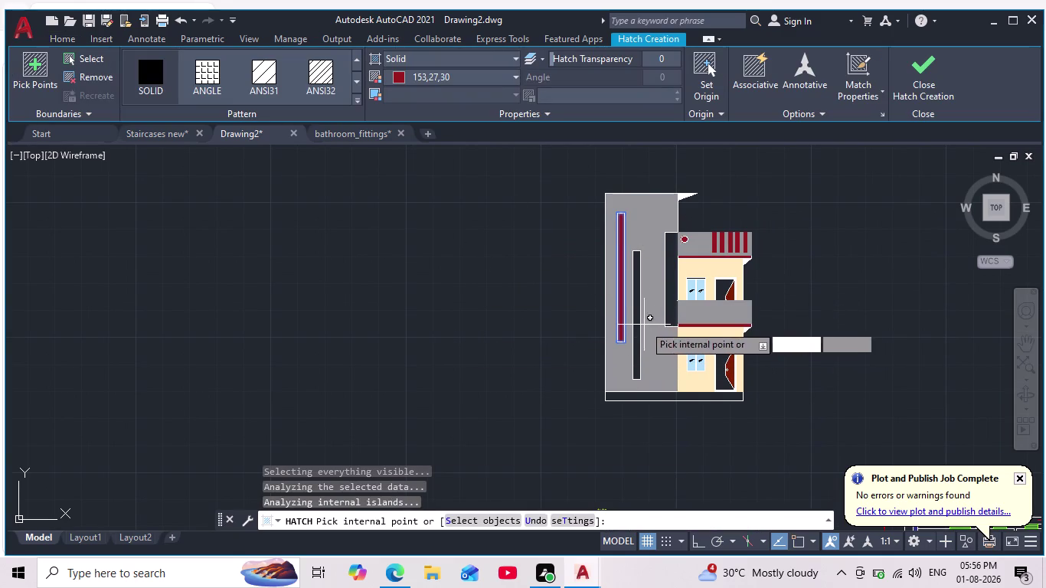
click(637, 321)
click(676, 287)
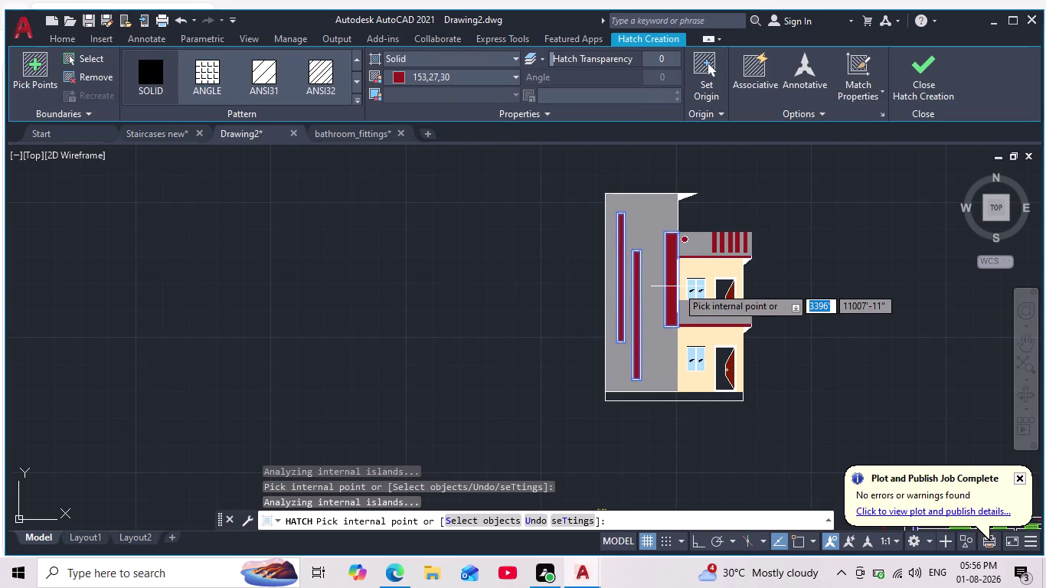
key(Escape)
Select the red slot fill and delete it.
scroll(down, 3)
scroll(down, 3)
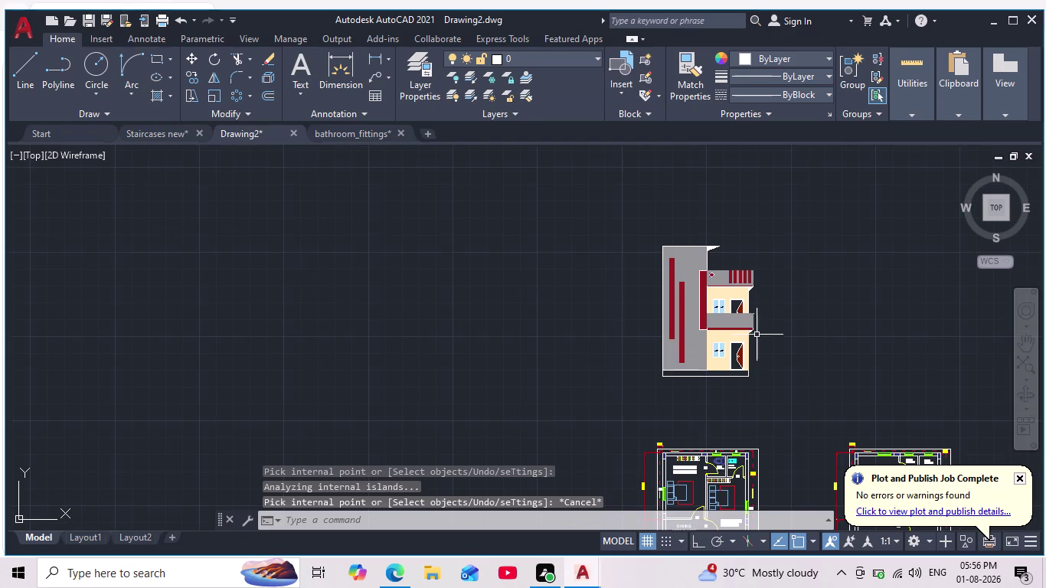
scroll(up, 3)
key(Escape)
key(Escape)
scroll(down, 3)
scroll(up, 3)
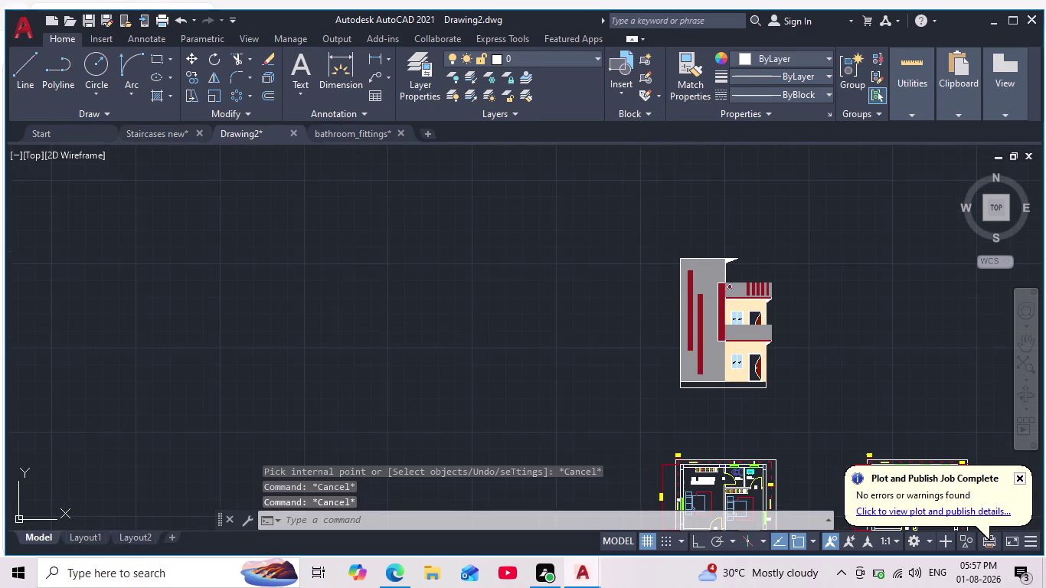
middle_drag(788, 349, 770, 359)
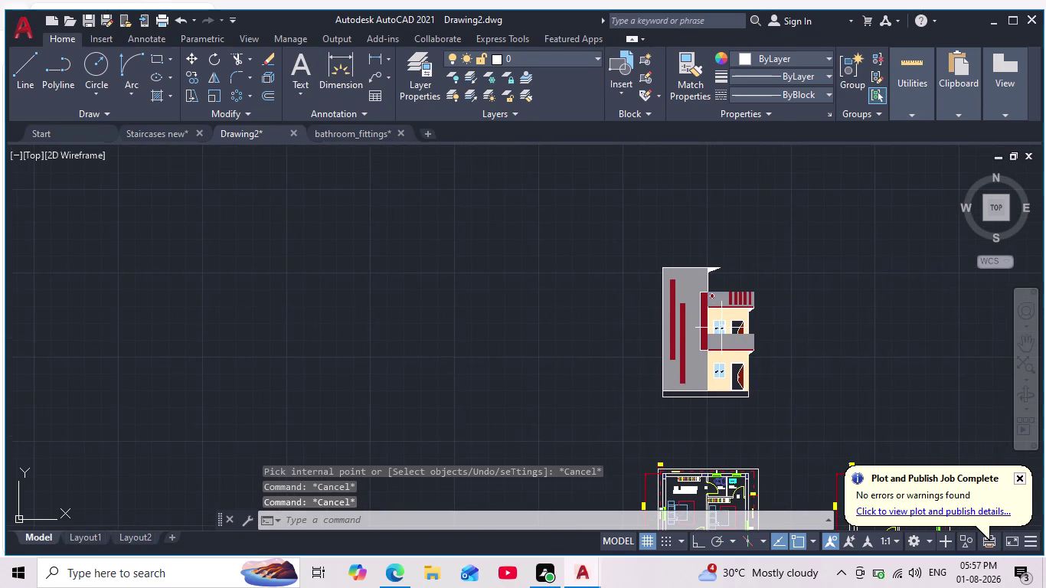
scroll(up, 3)
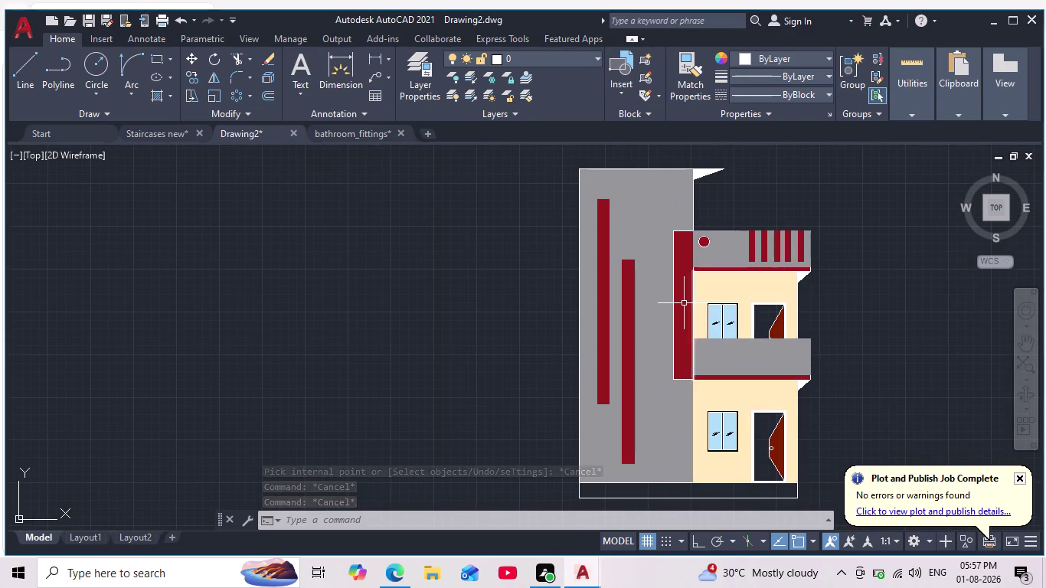
click(684, 303)
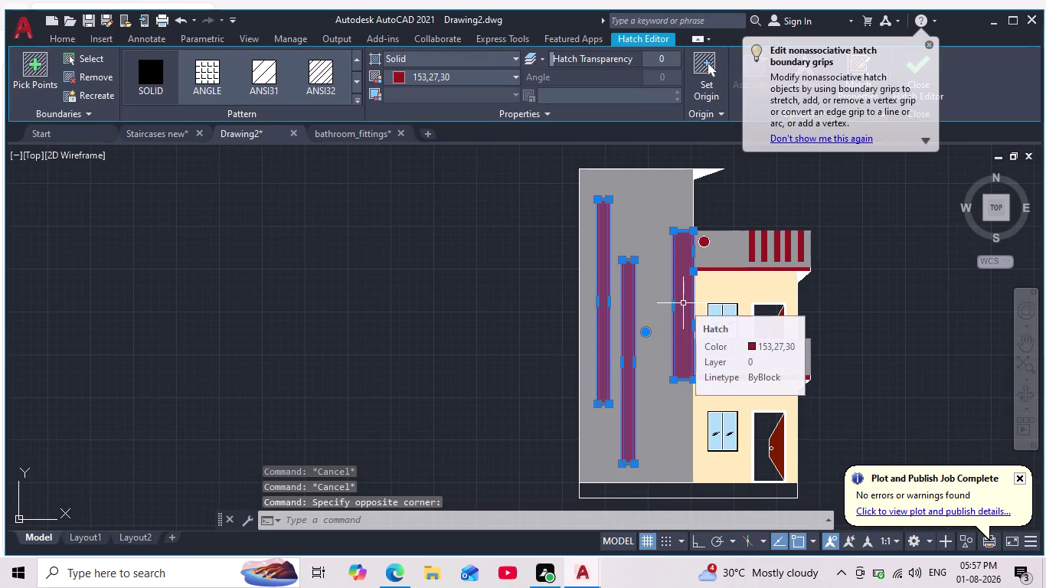
key(Escape)
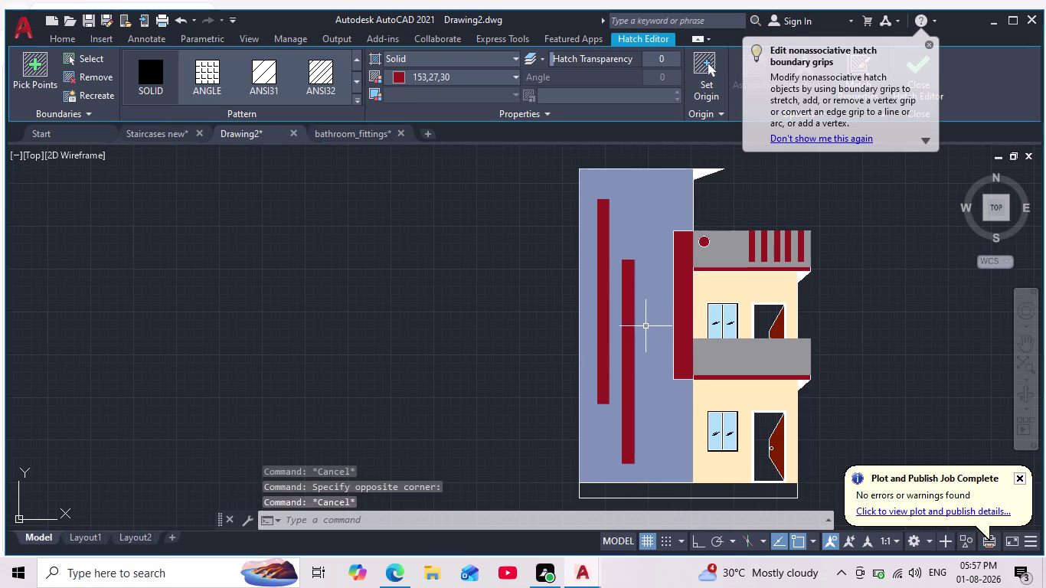
click(686, 303)
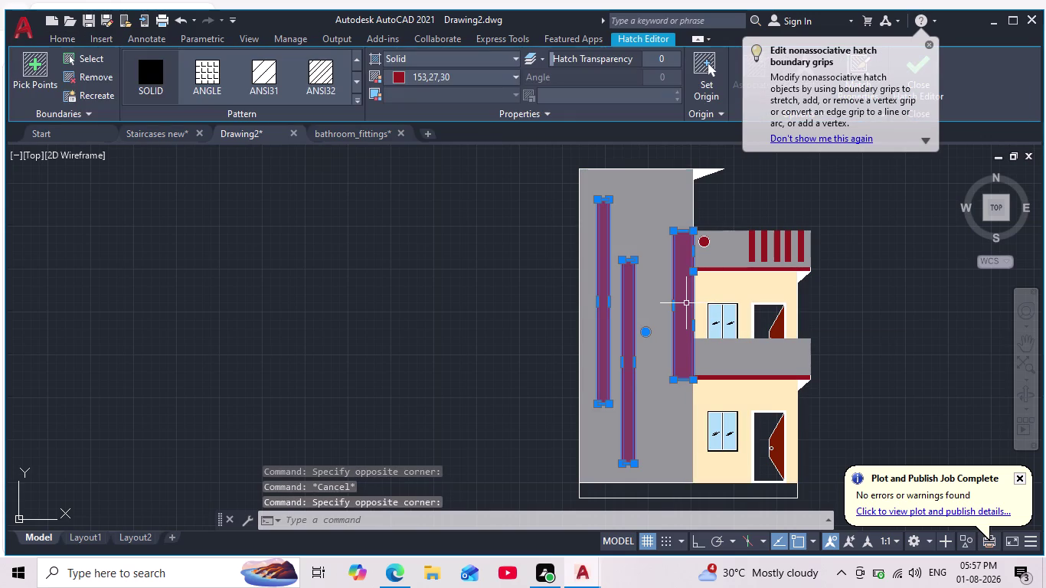
key(Delete)
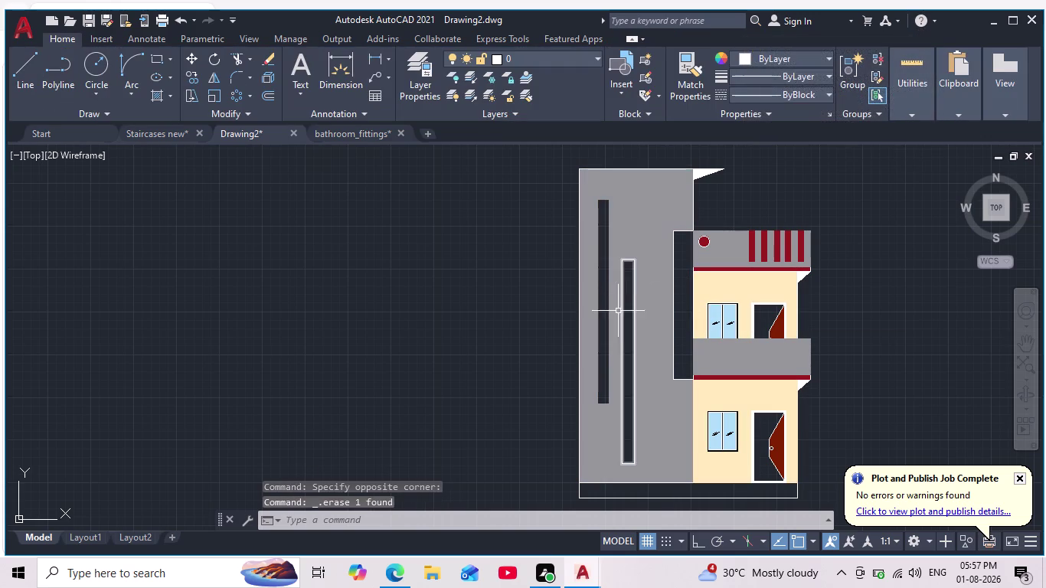
Restart HATCH and preview a dark-red fill in the left slot.
key(h)
key(Return)
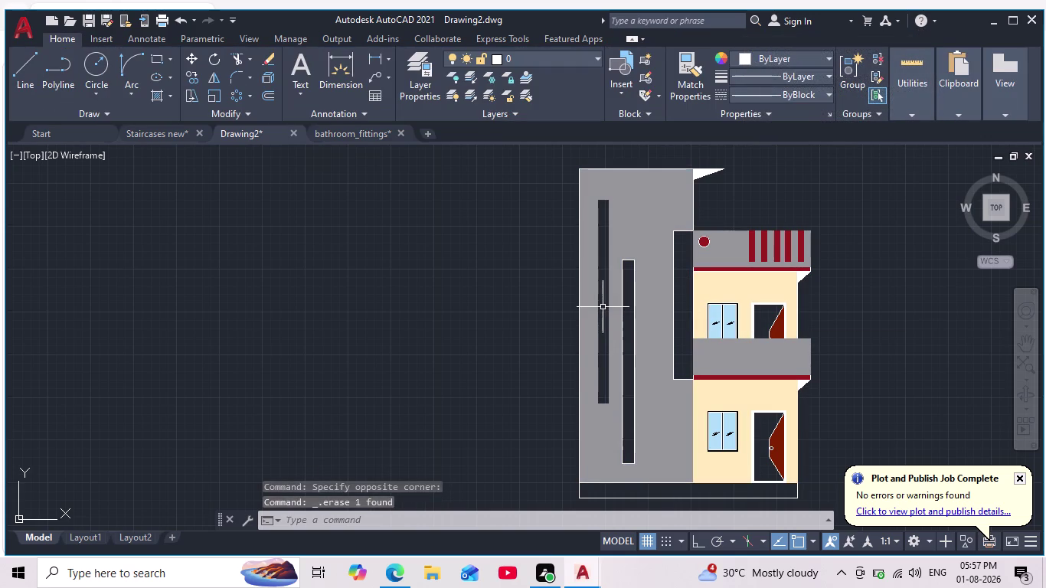
click(603, 307)
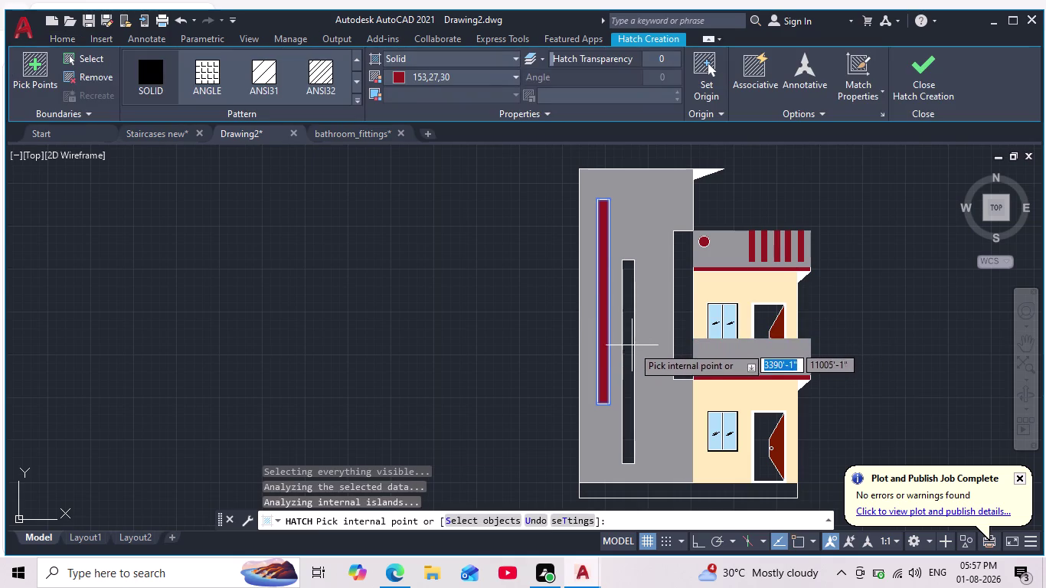
click(628, 354)
key(Escape)
scroll(down, 3)
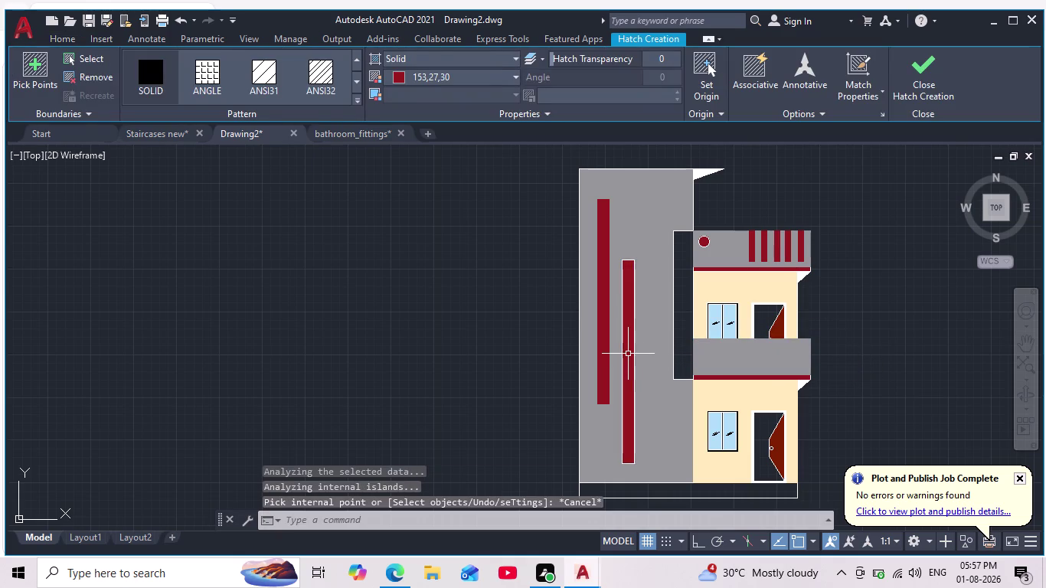
scroll(down, 3)
scroll(down, 3)
scroll(up, 3)
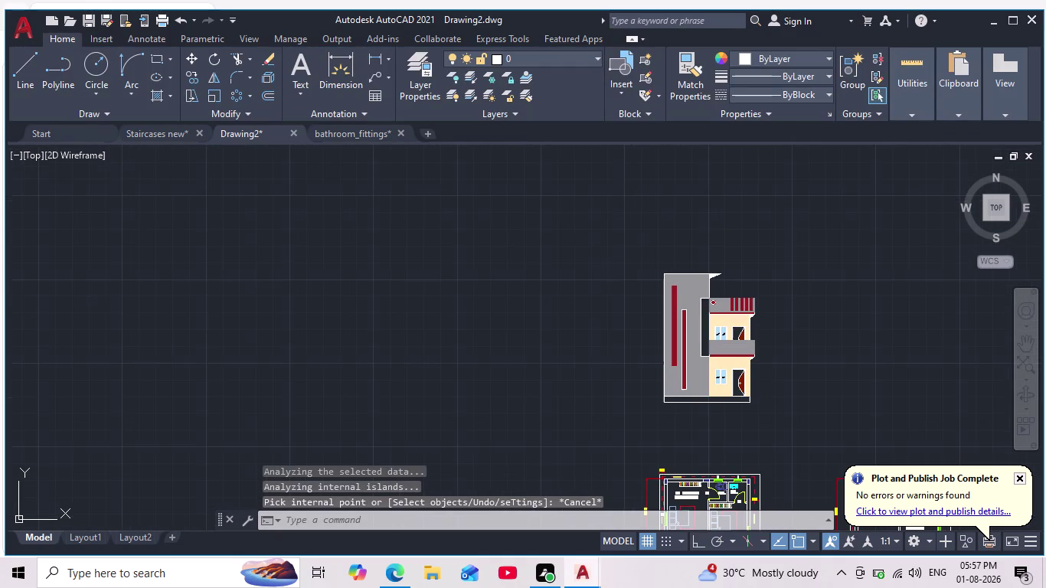
middle_drag(787, 352, 721, 373)
scroll(up, 3)
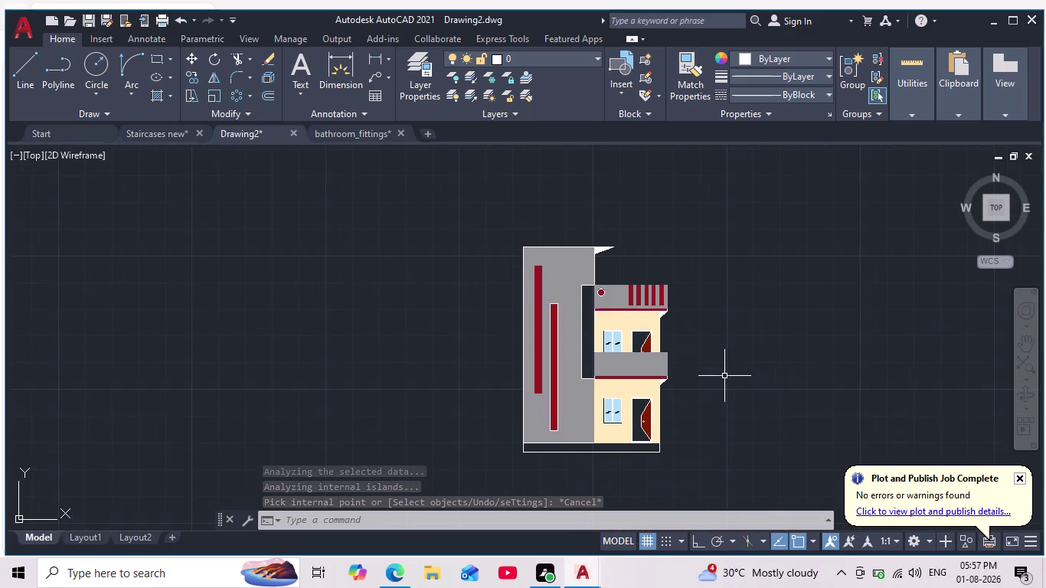
click(555, 356)
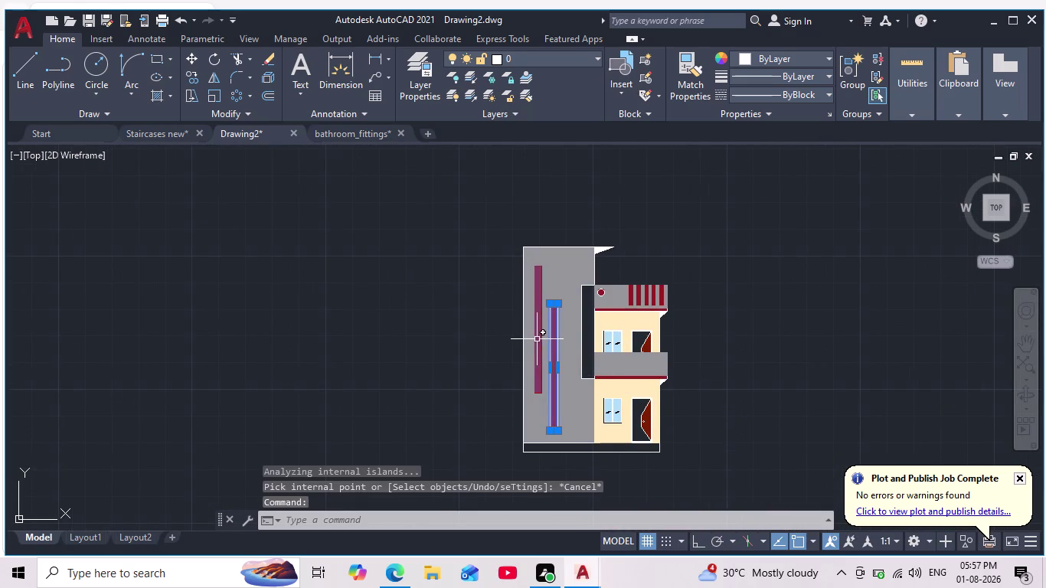
click(537, 339)
key(Delete)
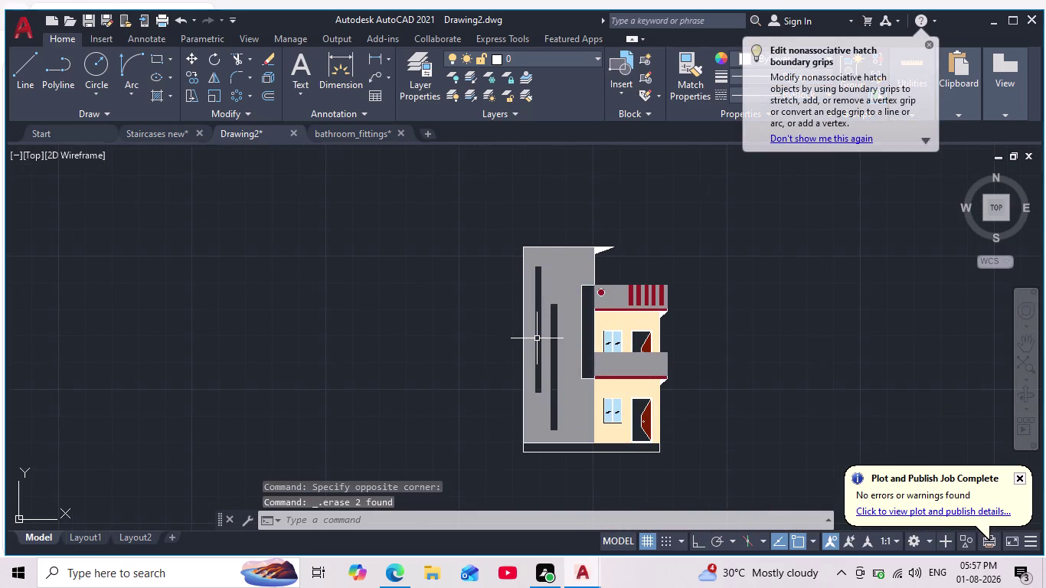
scroll(down, 3)
scroll(up, 3)
scroll(up, 3)
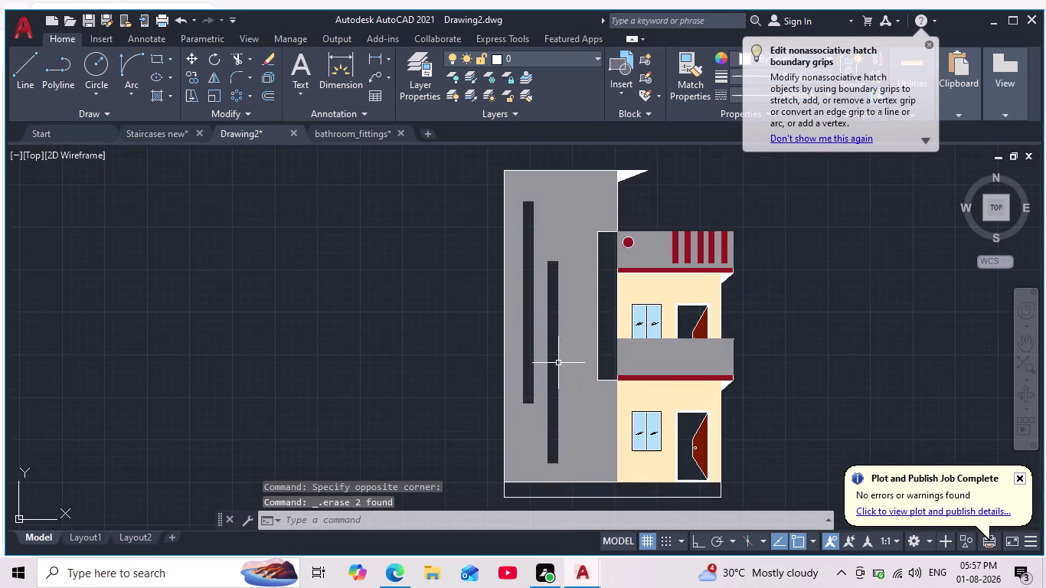
scroll(down, 3)
scroll(up, 3)
scroll(up, 3)
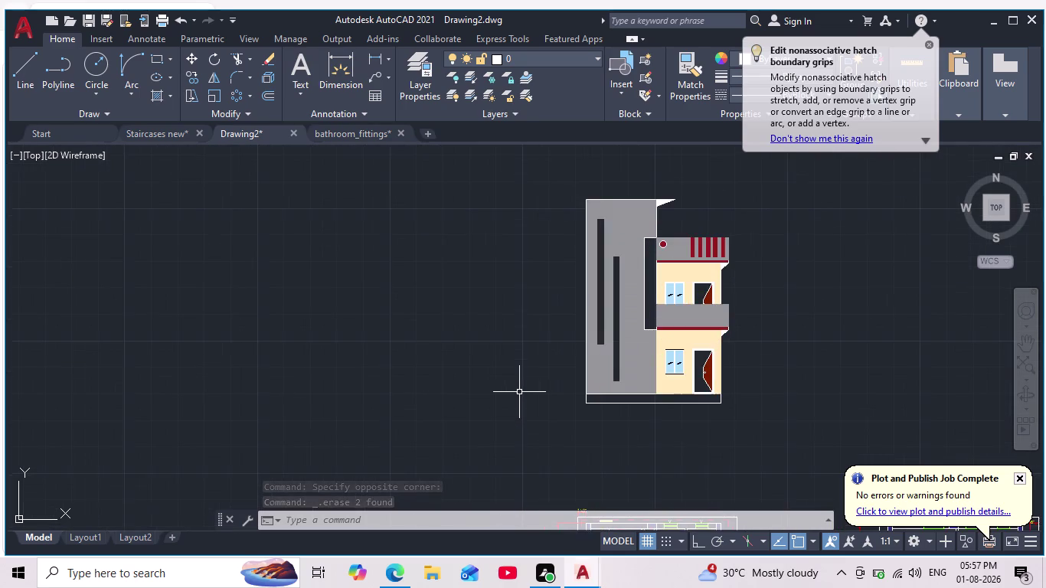
scroll(up, 3)
middle_drag(519, 391, 470, 396)
scroll(down, 3)
scroll(up, 3)
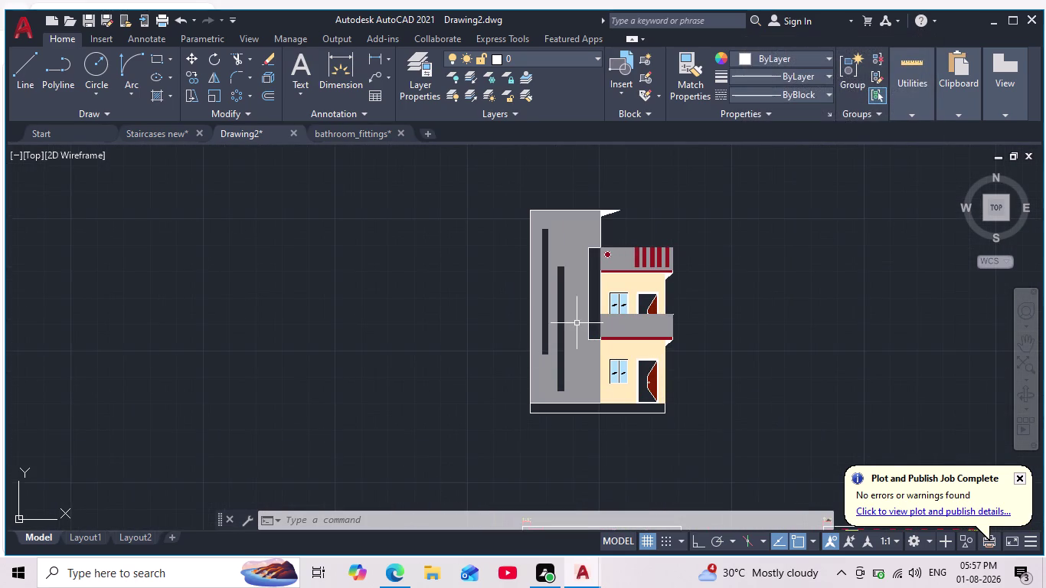
middle_drag(451, 301, 435, 322)
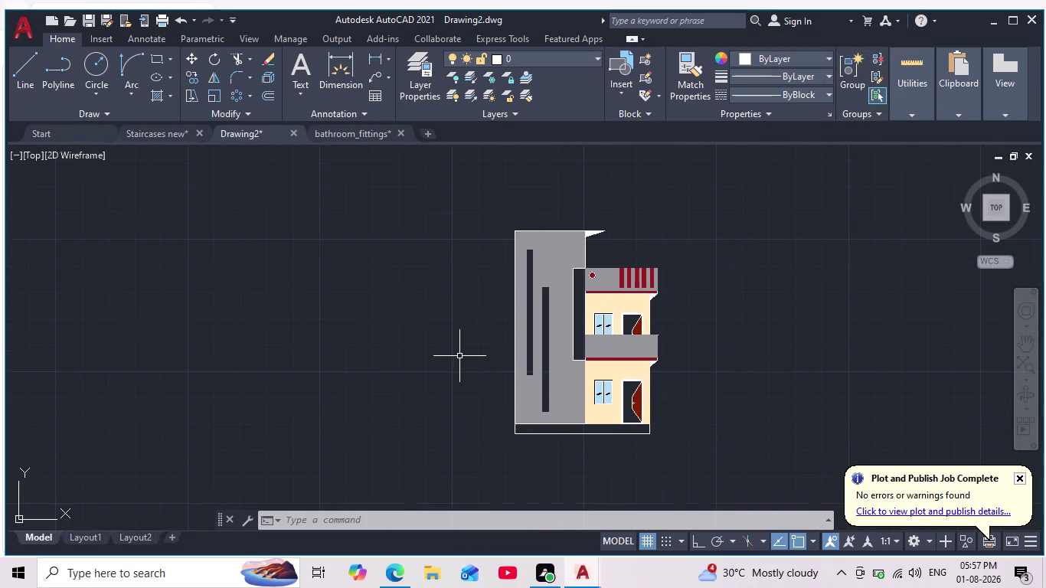
scroll(up, 3)
middle_drag(459, 359, 442, 300)
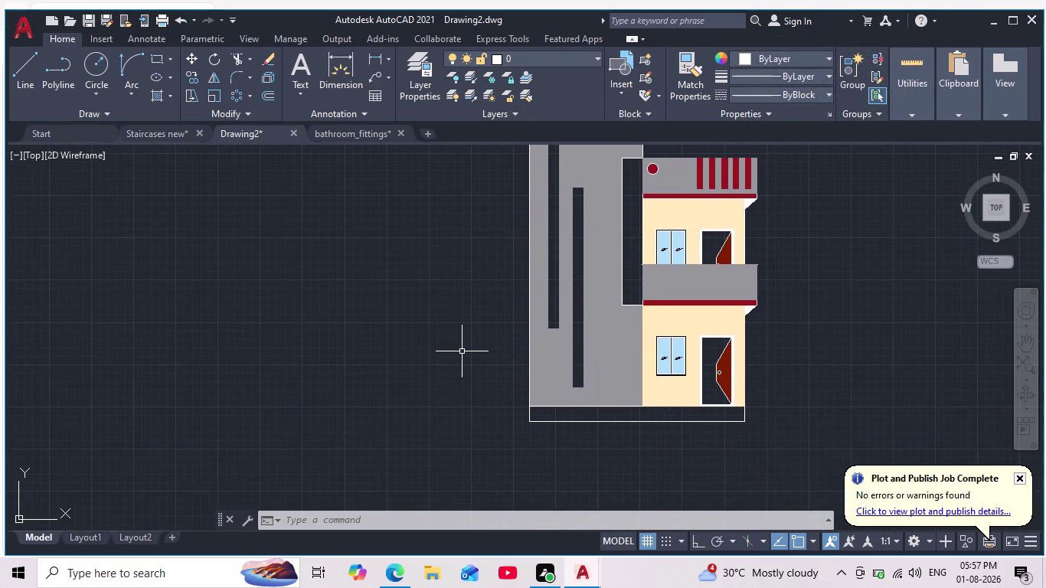
scroll(up, 3)
middle_drag(465, 354, 450, 349)
scroll(down, 3)
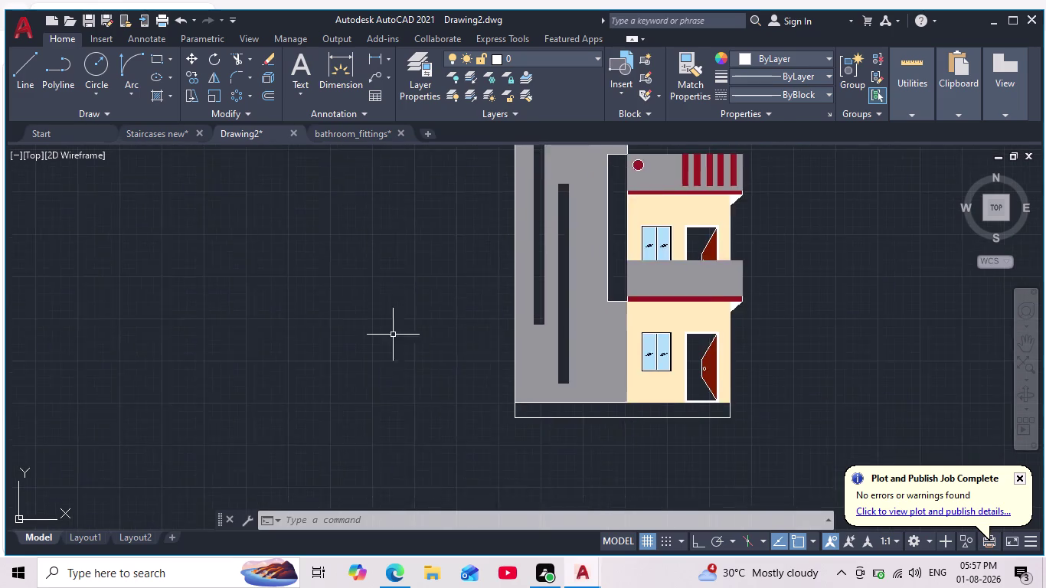
scroll(down, 3)
middle_drag(406, 348, 369, 386)
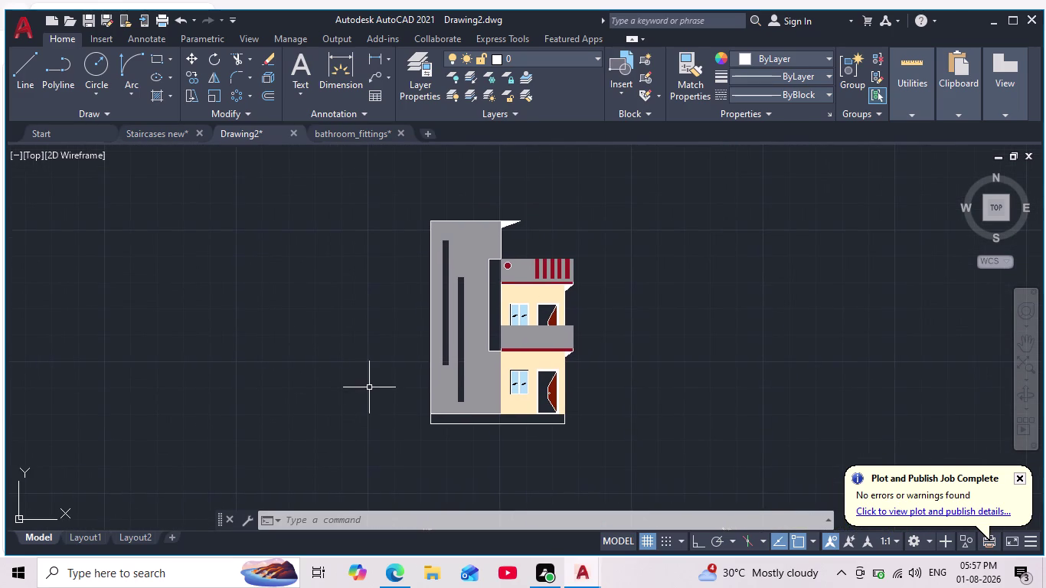
scroll(up, 3)
middle_drag(408, 320, 358, 336)
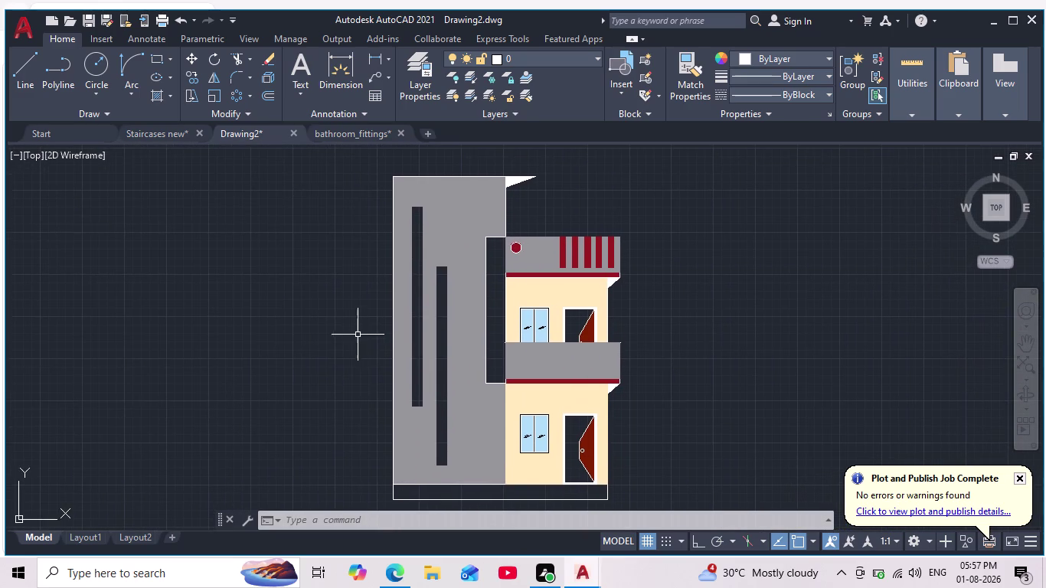
scroll(up, 3)
scroll(down, 3)
scroll(down, 3)
middle_drag(333, 323, 373, 330)
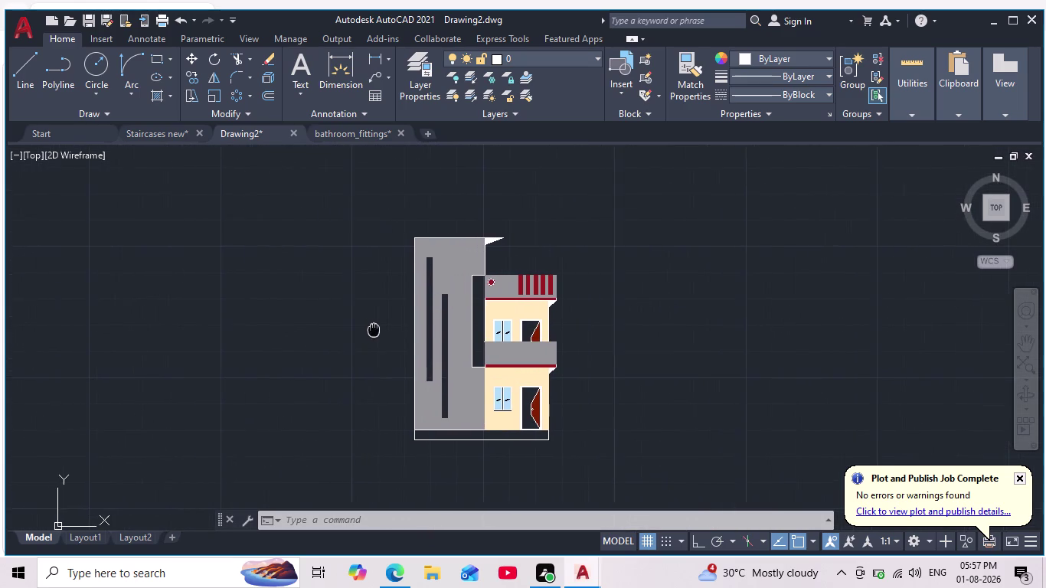
middle_drag(374, 330, 377, 330)
Hatch the narrow strip left of the upper floor with solid colour 153,27,30.
key(h)
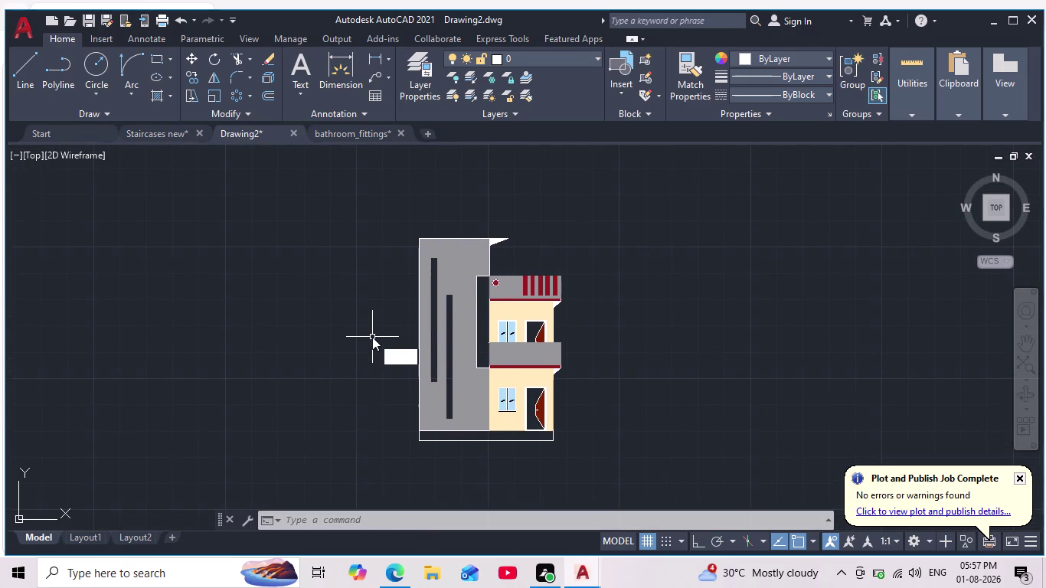
key(Return)
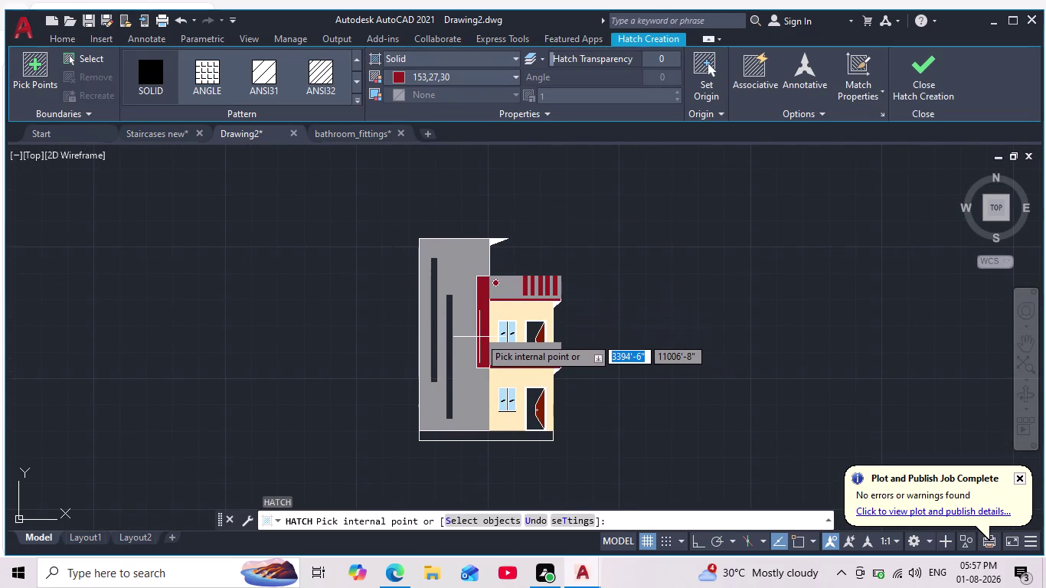
scroll(up, 3)
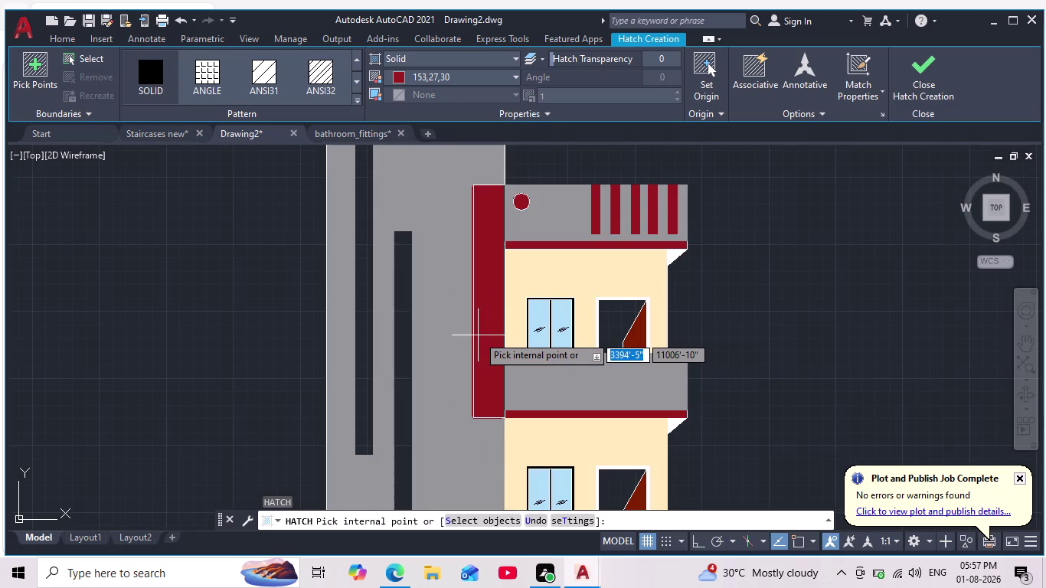
scroll(up, 3)
middle_drag(478, 335, 514, 283)
click(525, 299)
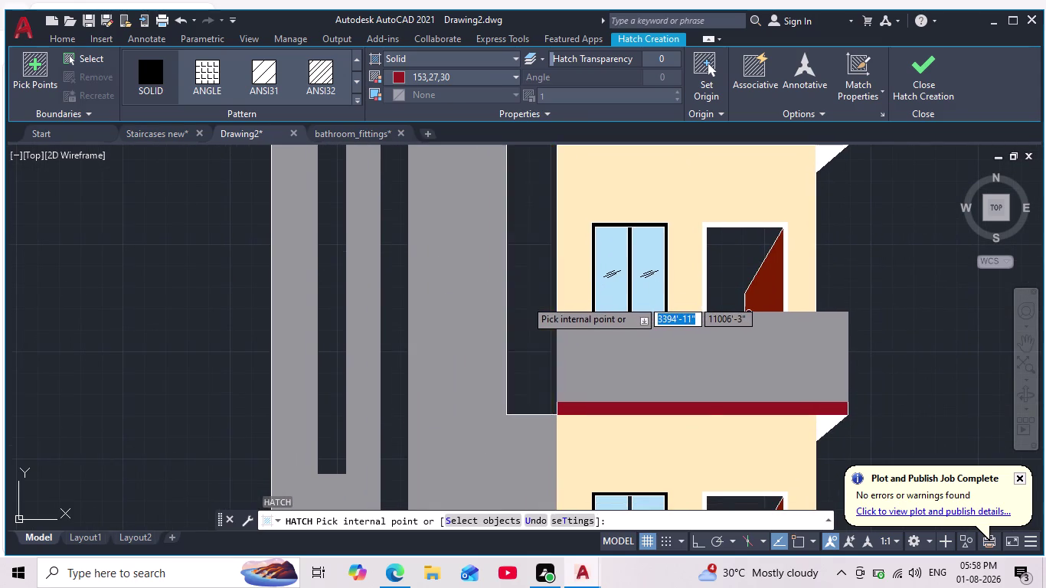
scroll(down, 3)
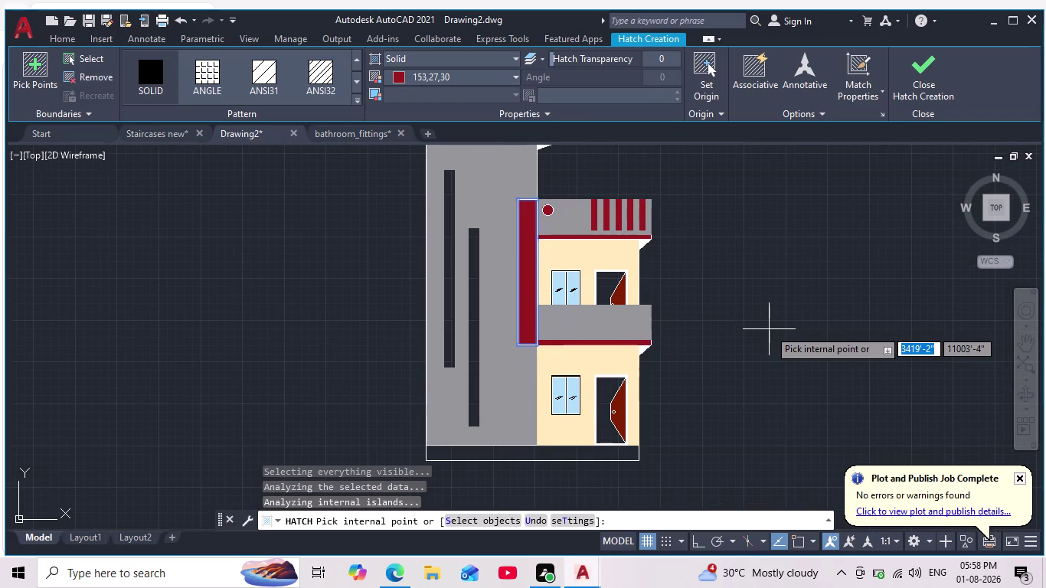
key(Escape)
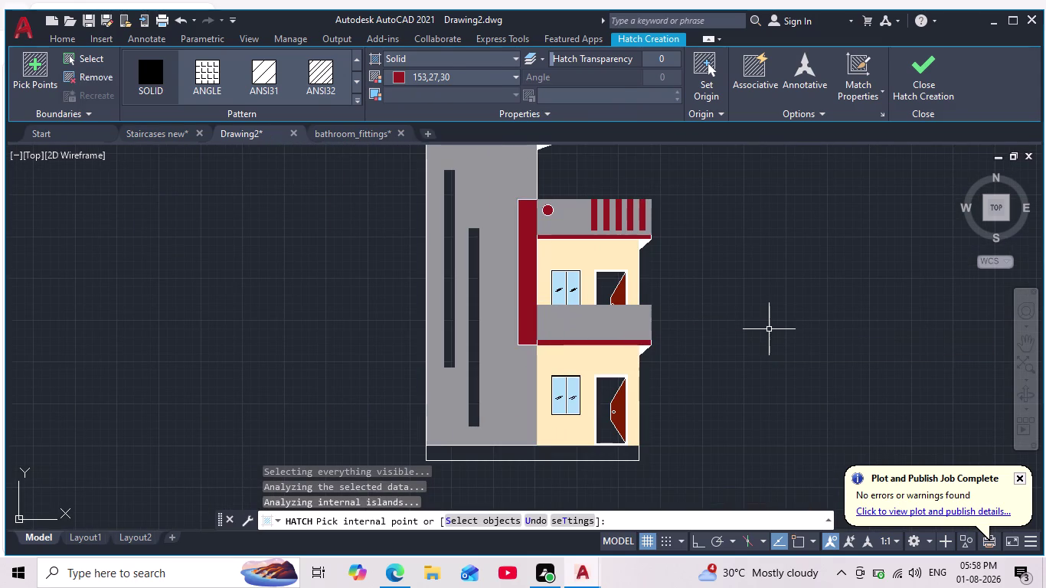
scroll(down, 3)
scroll(up, 3)
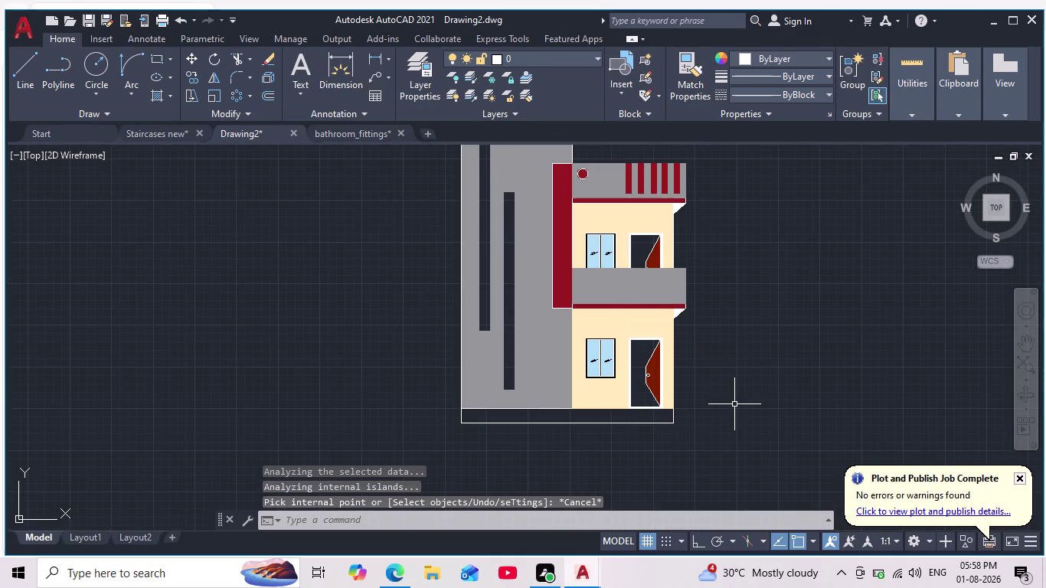
Pan and zoom to recentre the house elevation in the view.
scroll(down, 3)
scroll(up, 3)
scroll(down, 3)
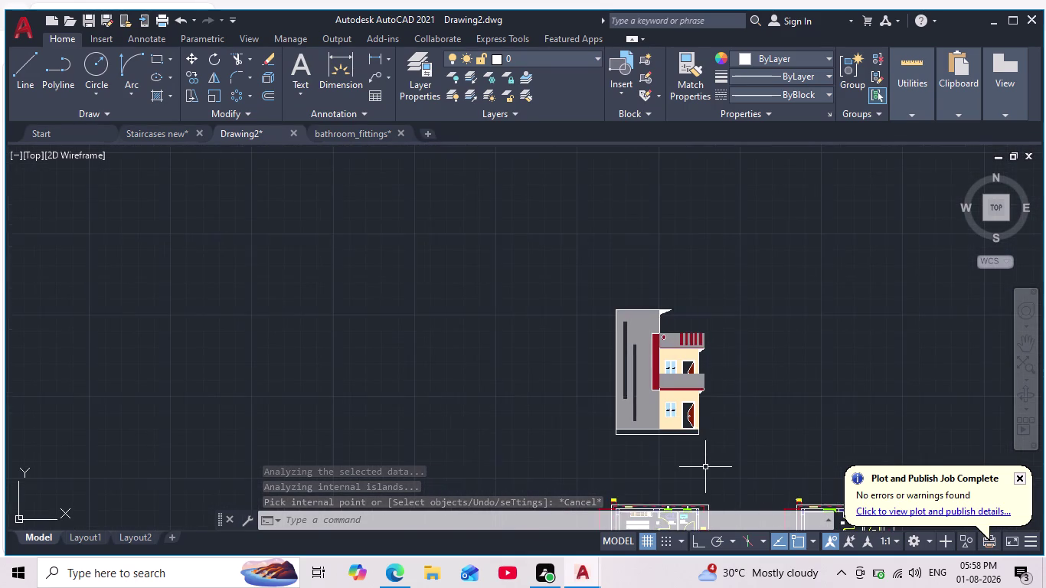
scroll(up, 3)
middle_drag(716, 454, 682, 461)
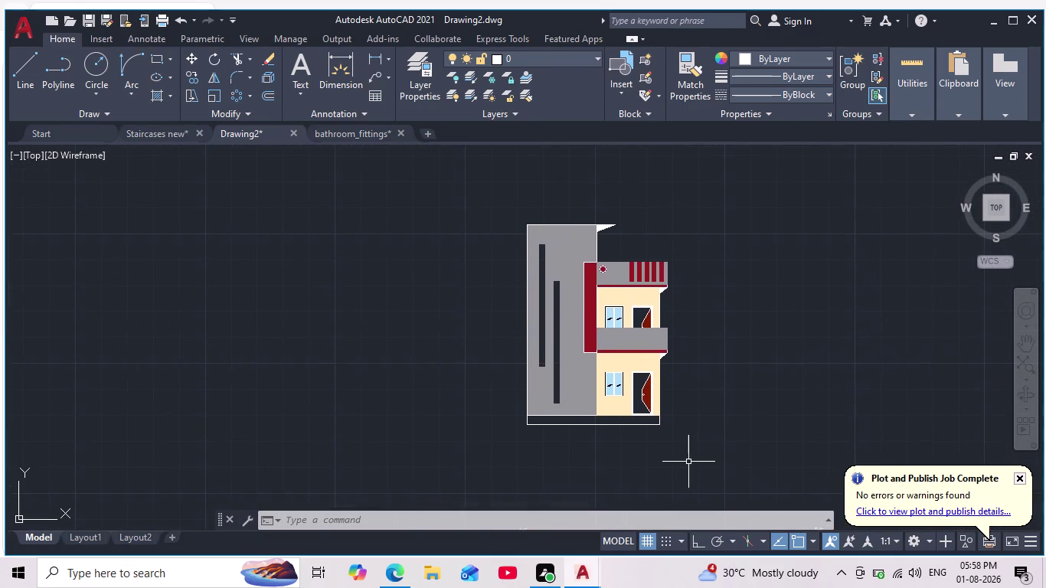
scroll(up, 3)
scroll(down, 3)
scroll(up, 3)
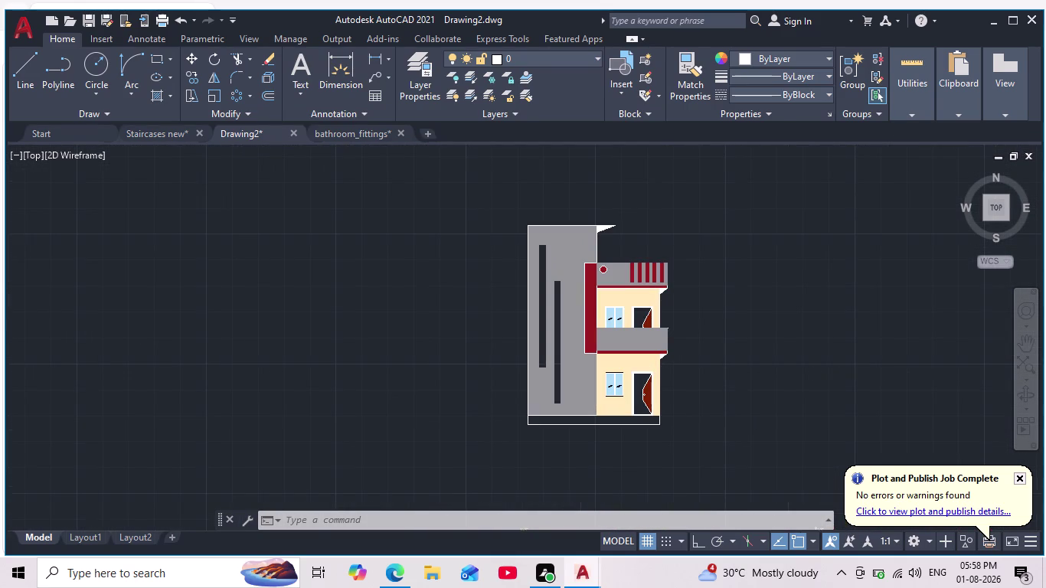
key(Escape)
scroll(down, 3)
middle_click(672, 459)
scroll(up, 3)
scroll(down, 3)
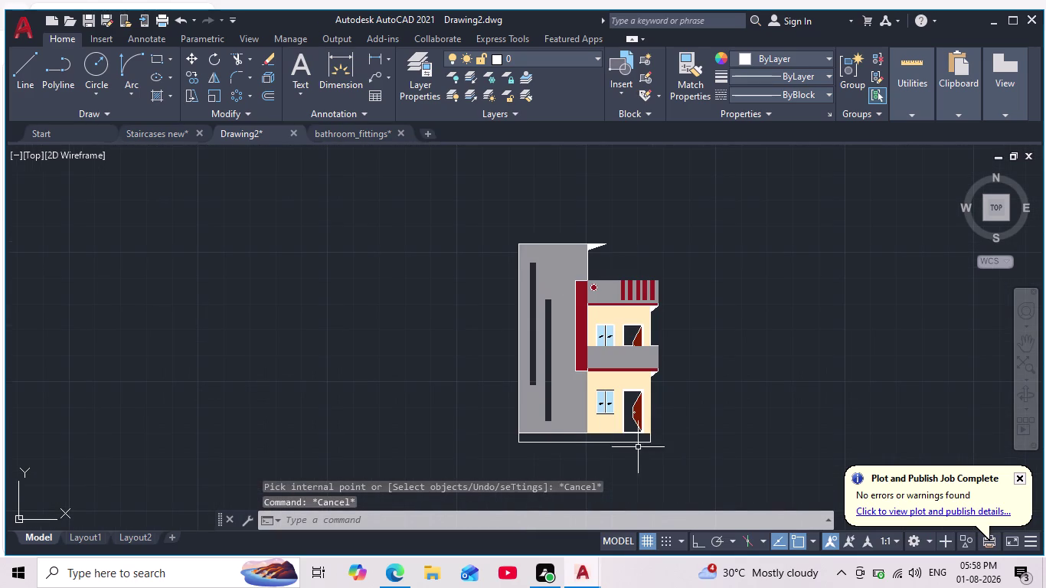
scroll(up, 3)
scroll(down, 3)
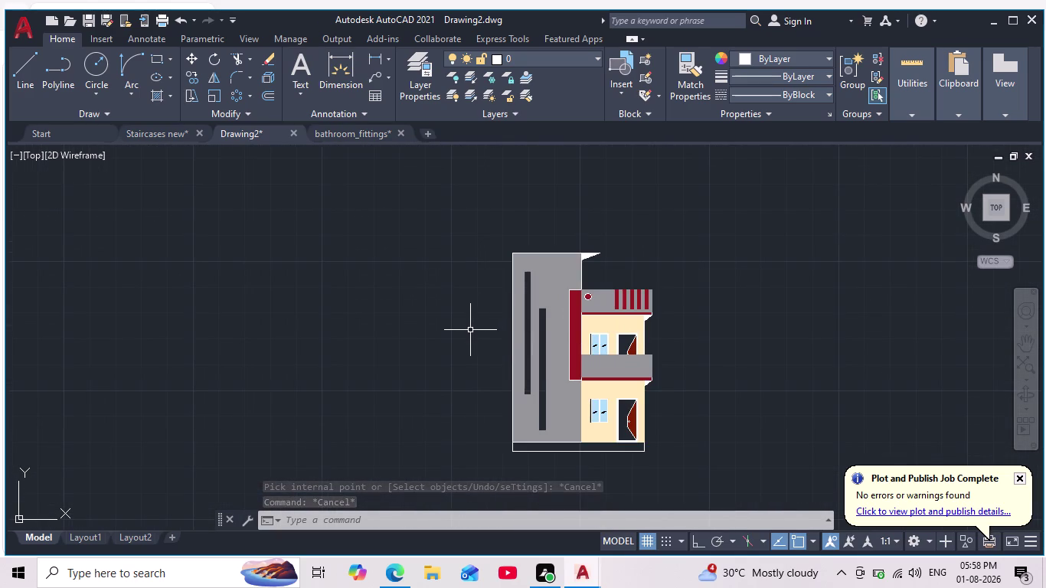
middle_drag(470, 330, 483, 280)
middle_drag(472, 286, 452, 337)
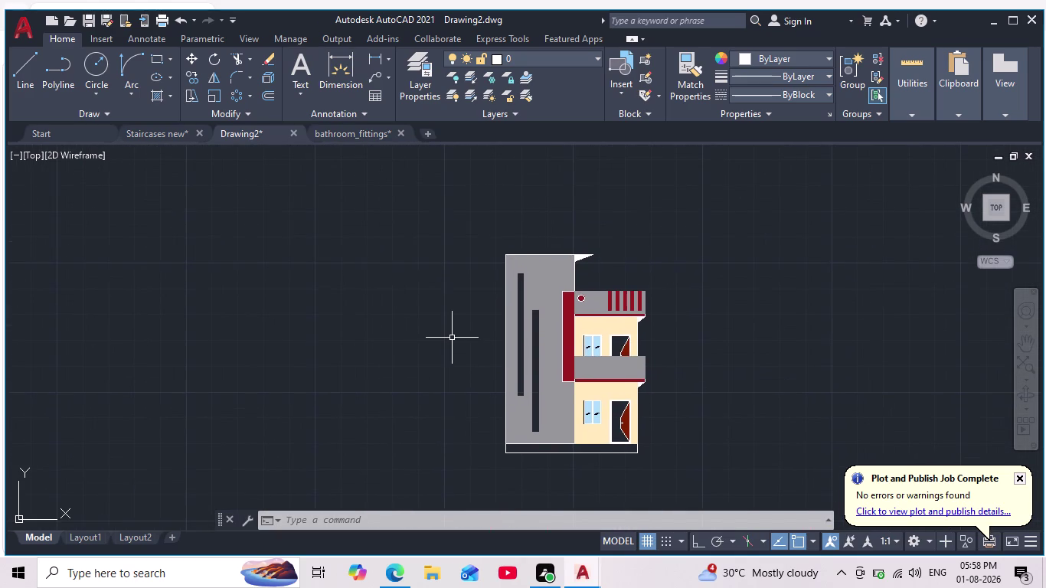
Start HATCH and set the hatch colour to Use Current.
key(h)
key(Return)
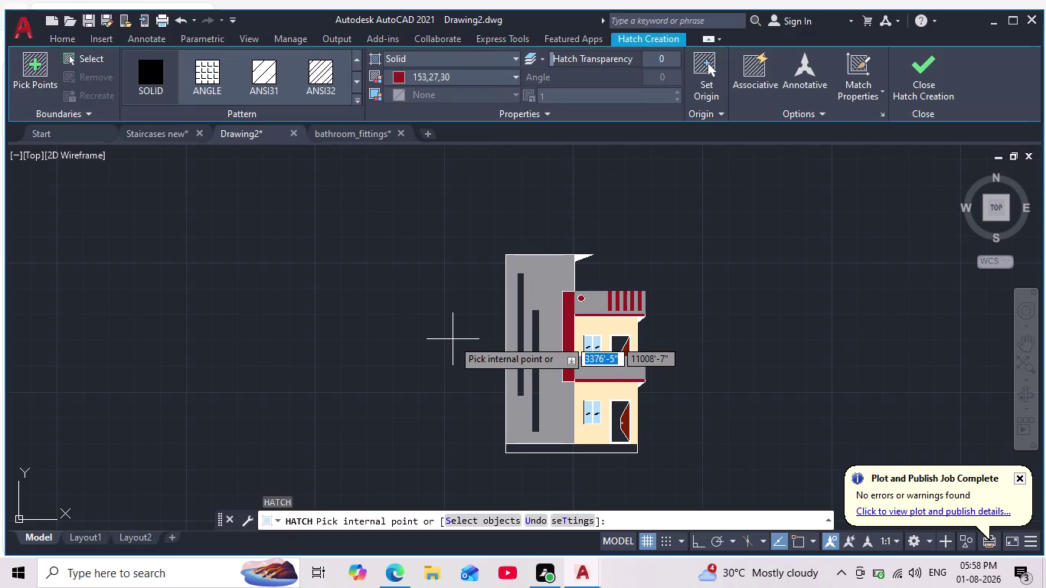
click(397, 76)
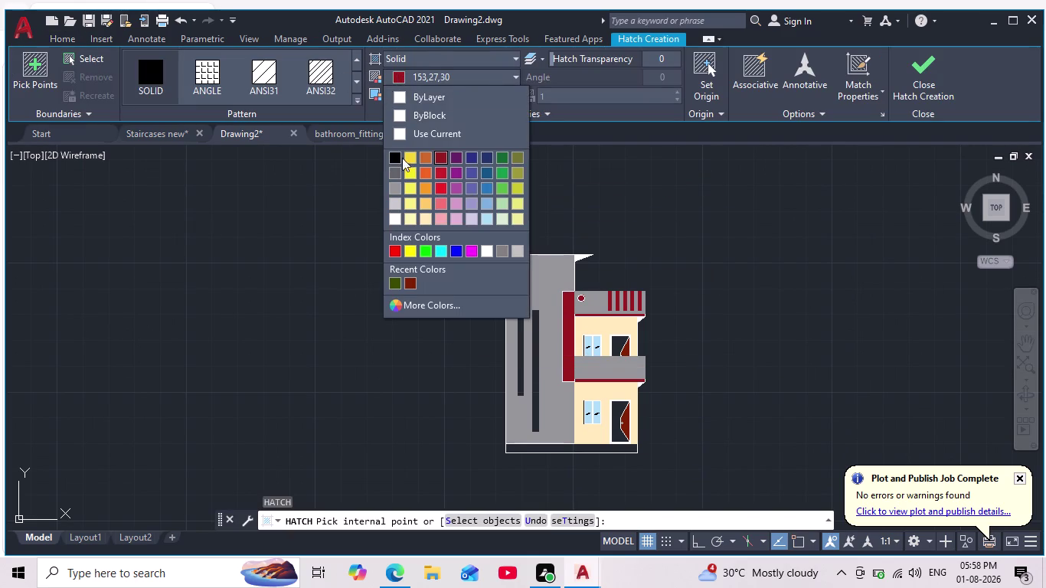
click(398, 136)
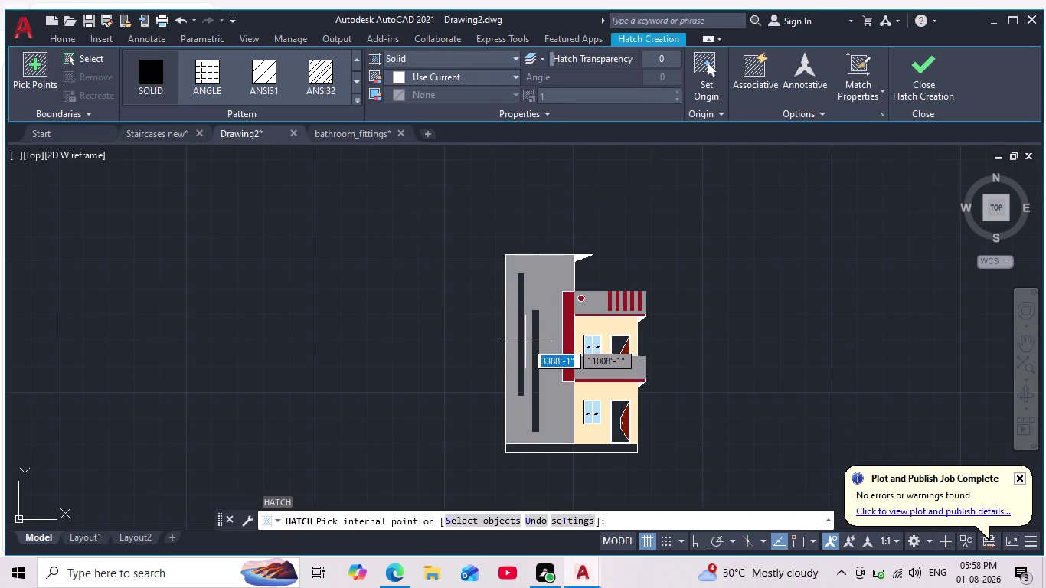
Pick inside the grey left wall, then cancel the hatch without adding anything.
scroll(down, 3)
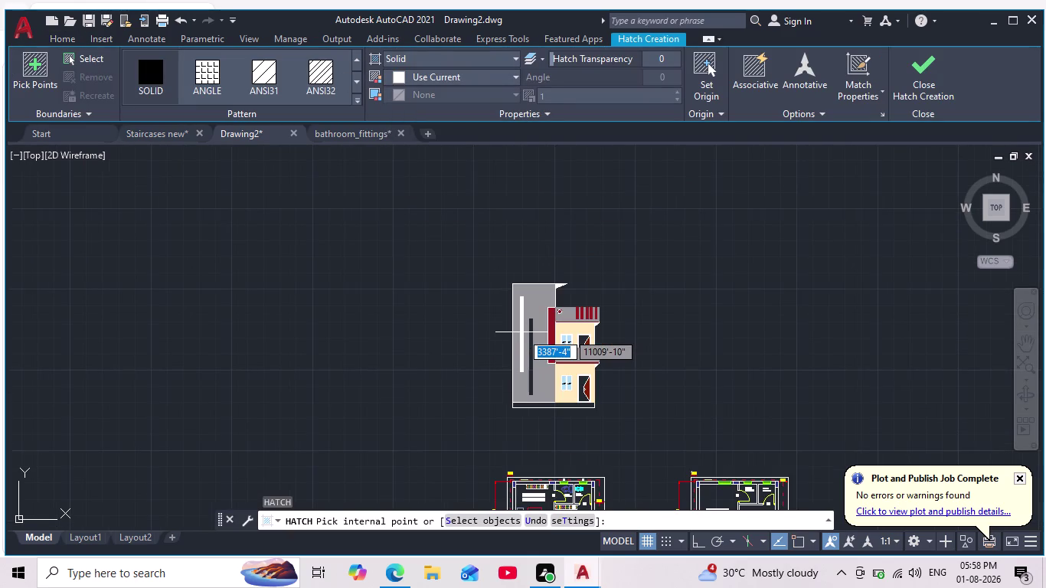
click(521, 332)
scroll(up, 3)
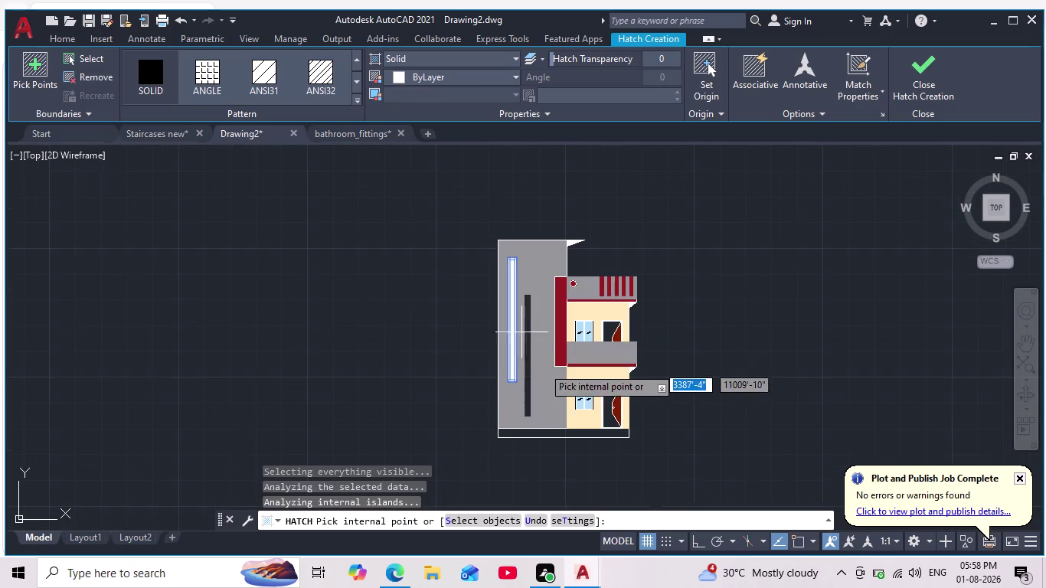
click(528, 356)
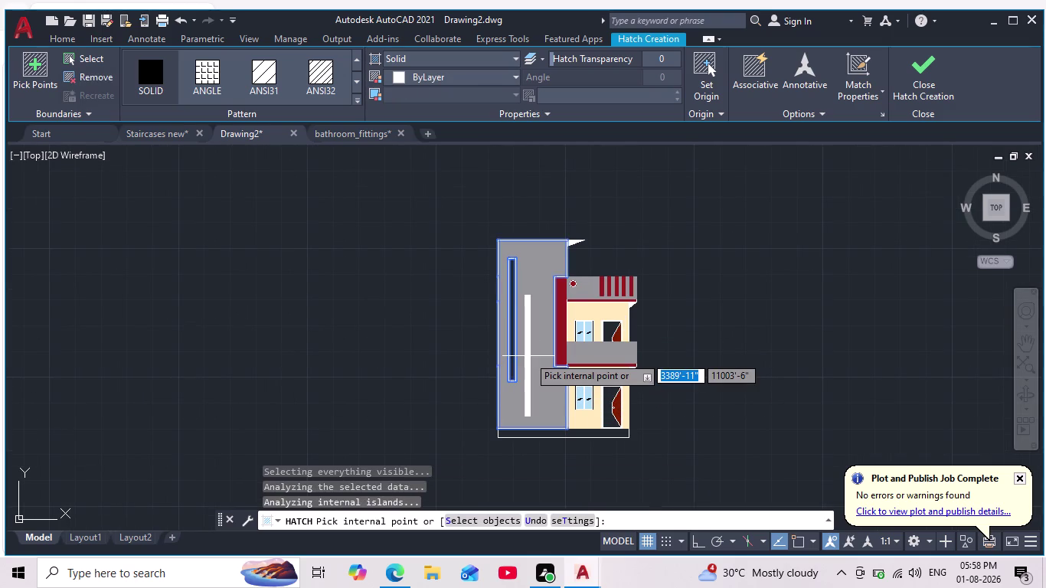
click(528, 355)
key(Escape)
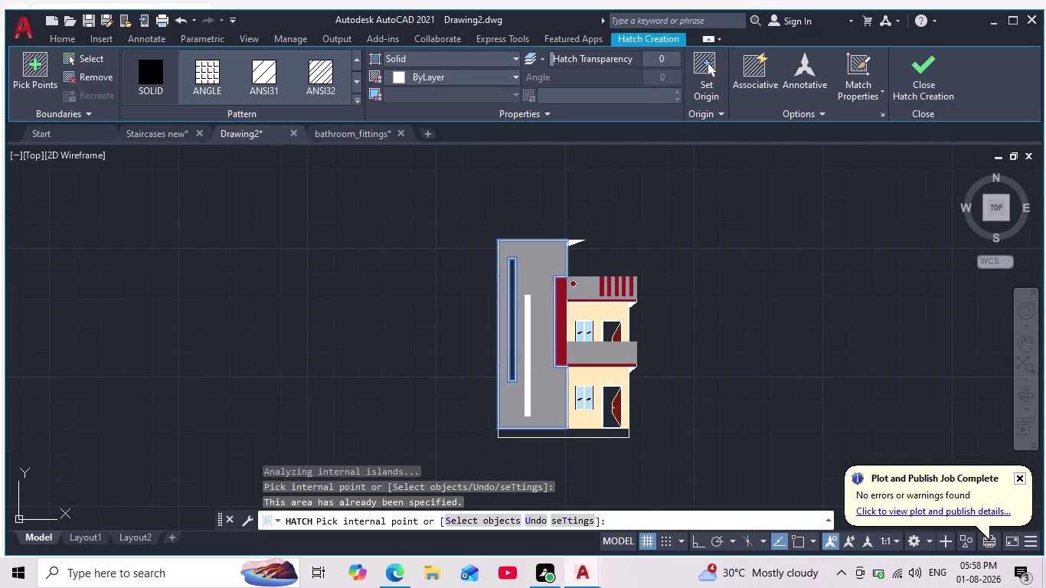
scroll(down, 3)
middle_drag(492, 392, 494, 355)
scroll(down, 3)
scroll(up, 3)
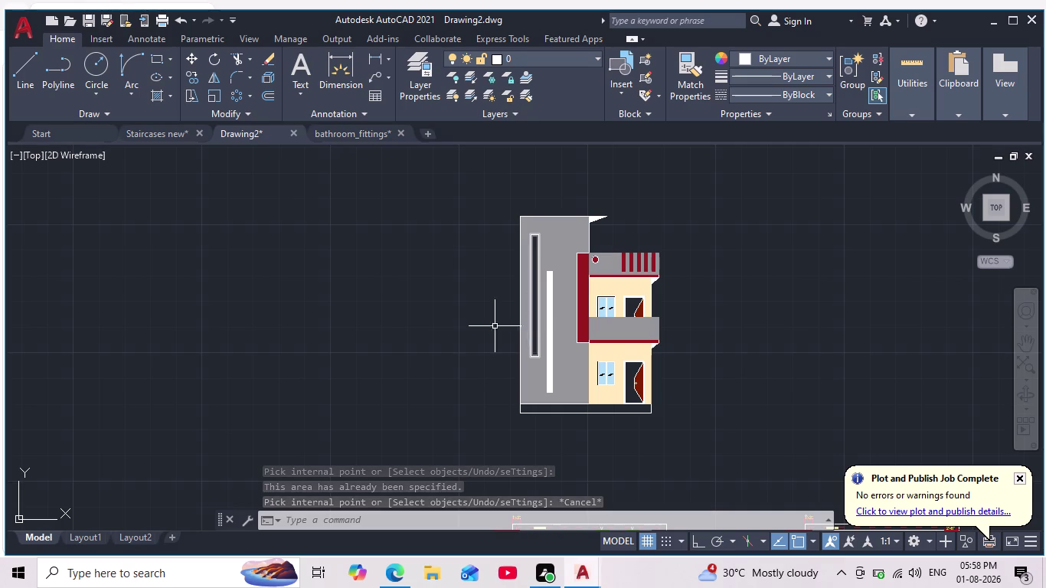
scroll(up, 3)
Delete the stray white fill from the slot and bring the elevation back into view.
click(546, 334)
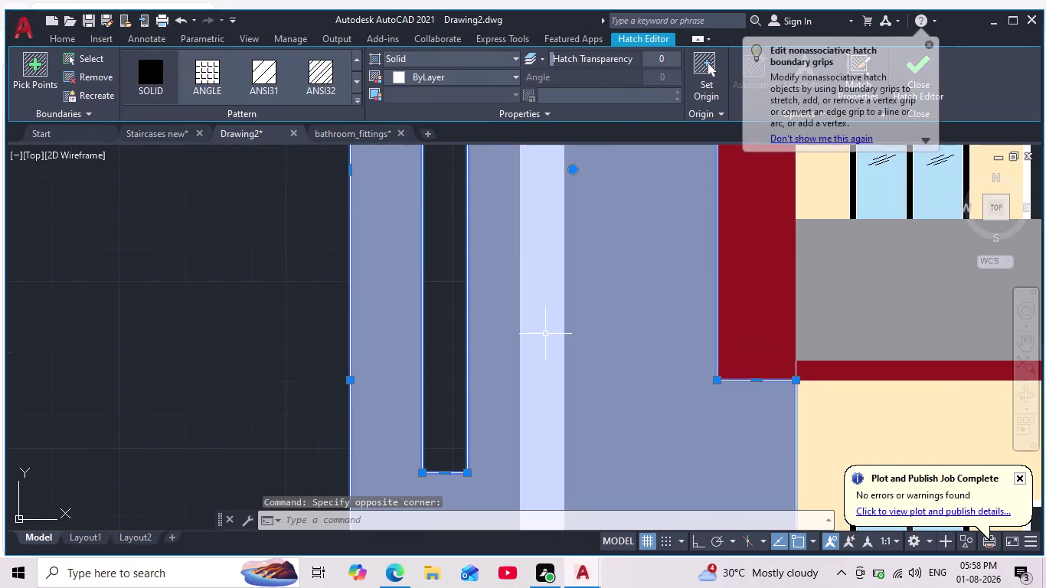
key(Delete)
scroll(down, 3)
scroll(down, 3)
middle_click(478, 341)
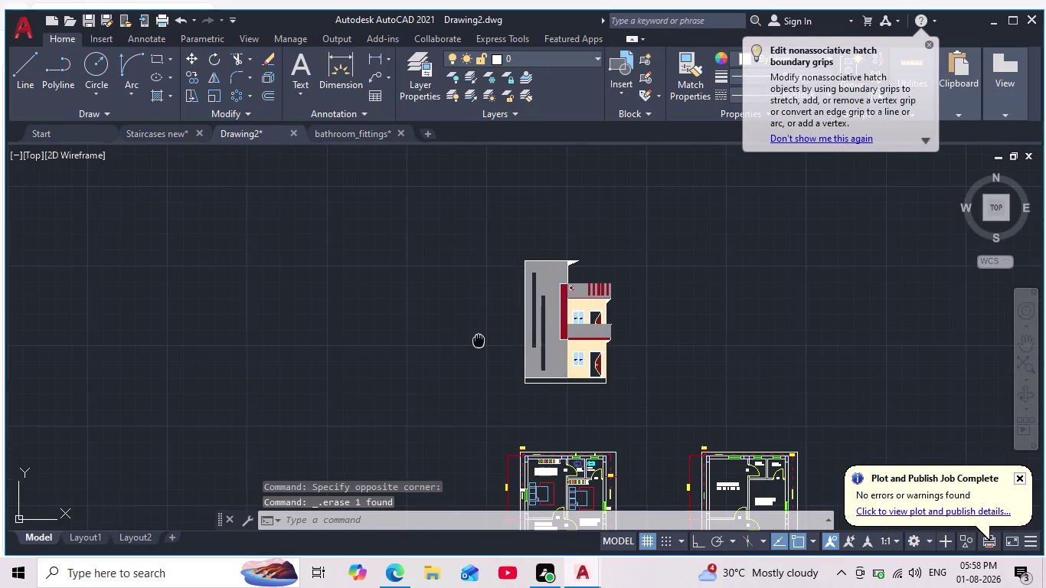
scroll(down, 3)
scroll(up, 3)
scroll(up, 3)
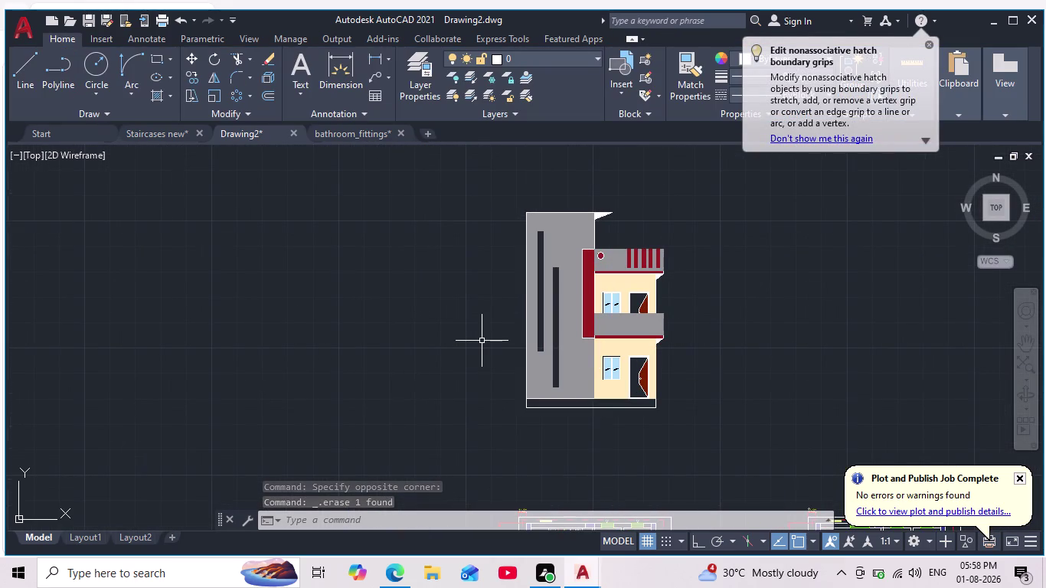
middle_drag(481, 341, 440, 349)
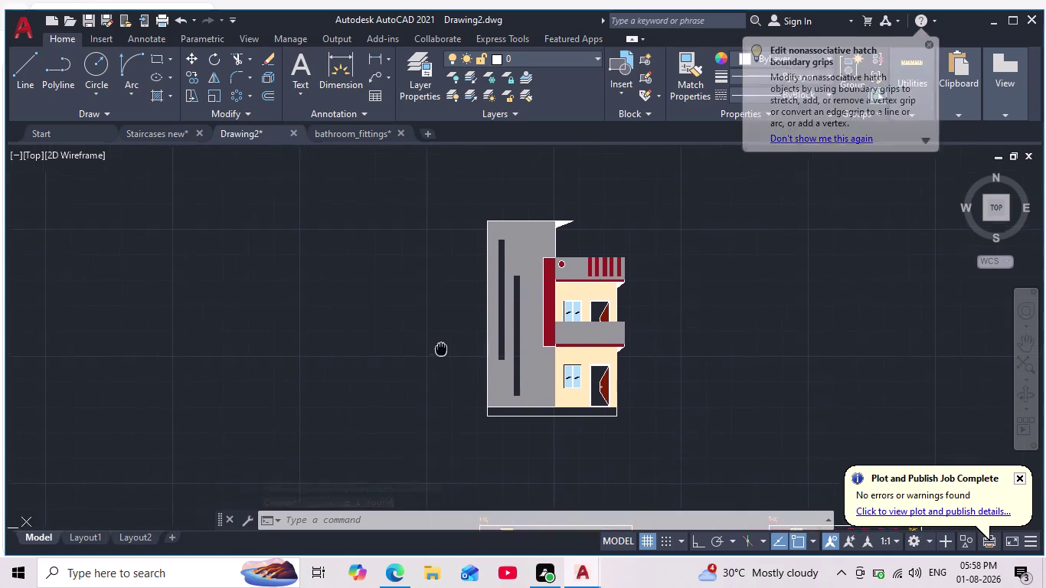
middle_drag(441, 349, 437, 352)
Zoom and pan around the elevation to inspect the wall colouring.
scroll(up, 3)
scroll(down, 3)
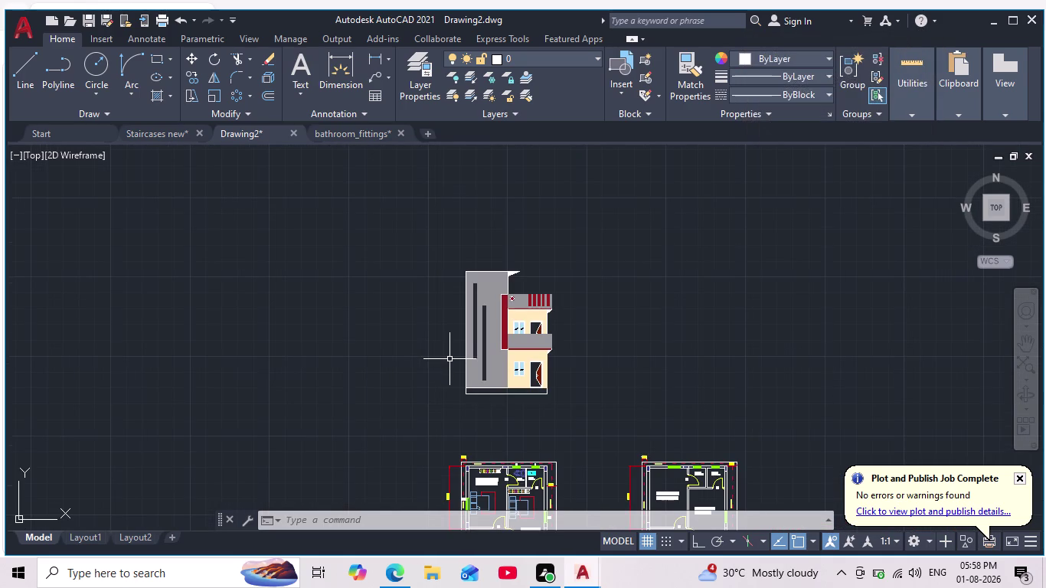
scroll(up, 3)
scroll(down, 3)
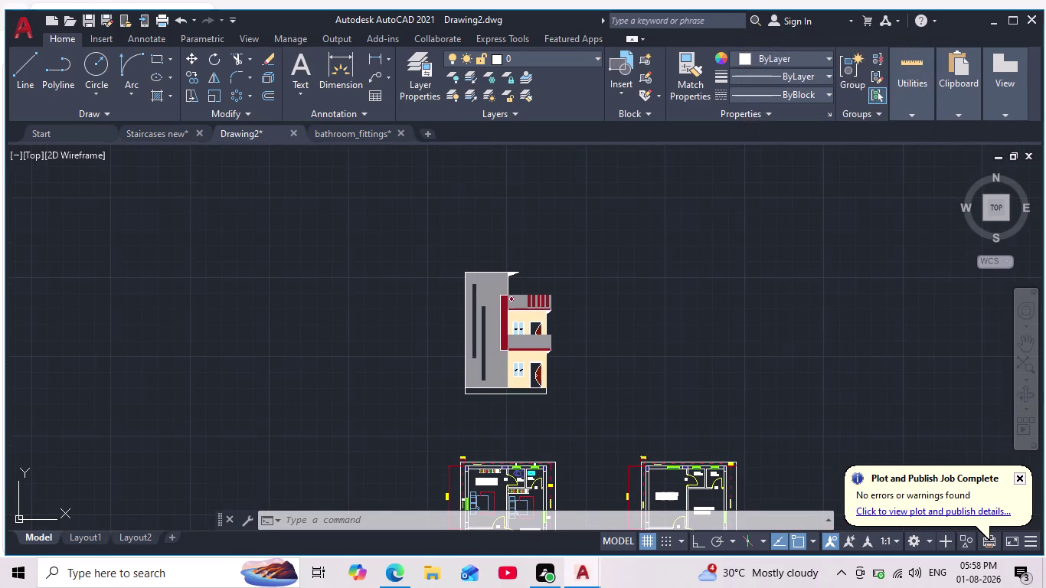
middle_click(446, 360)
scroll(up, 3)
scroll(up, 3)
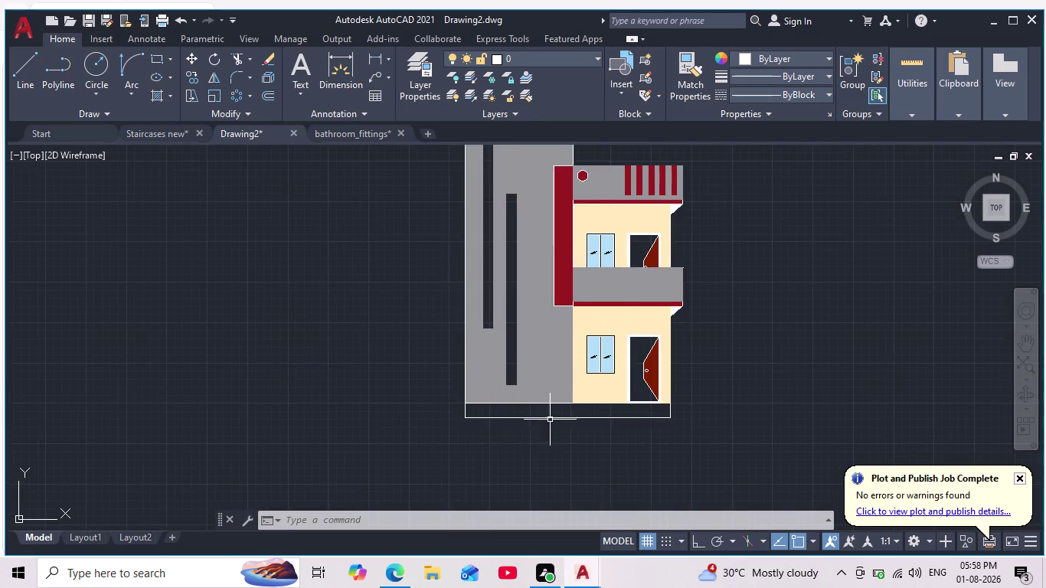
scroll(up, 3)
scroll(up, 3)
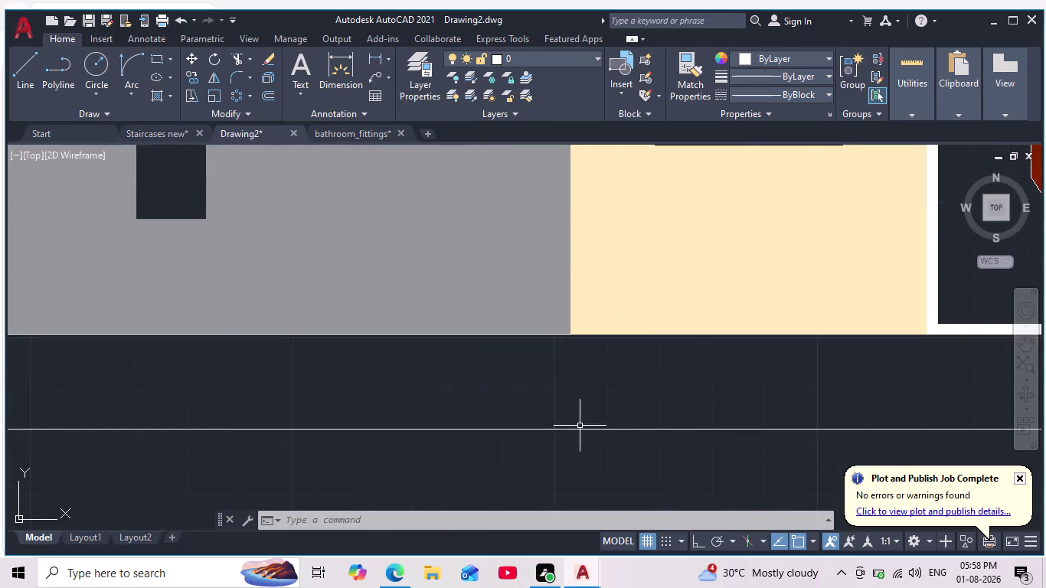
scroll(down, 3)
scroll(up, 3)
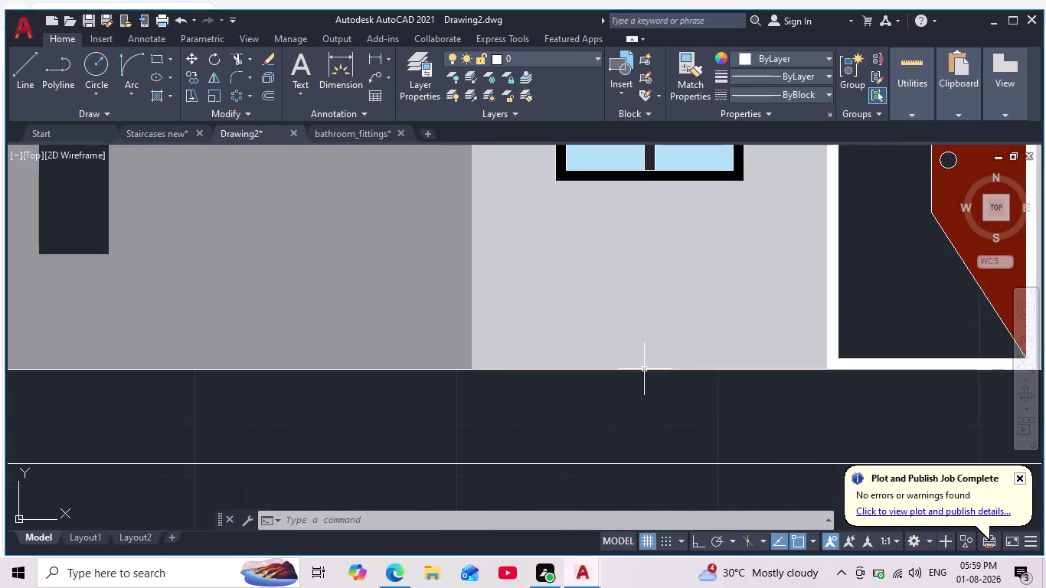
scroll(down, 3)
scroll(up, 3)
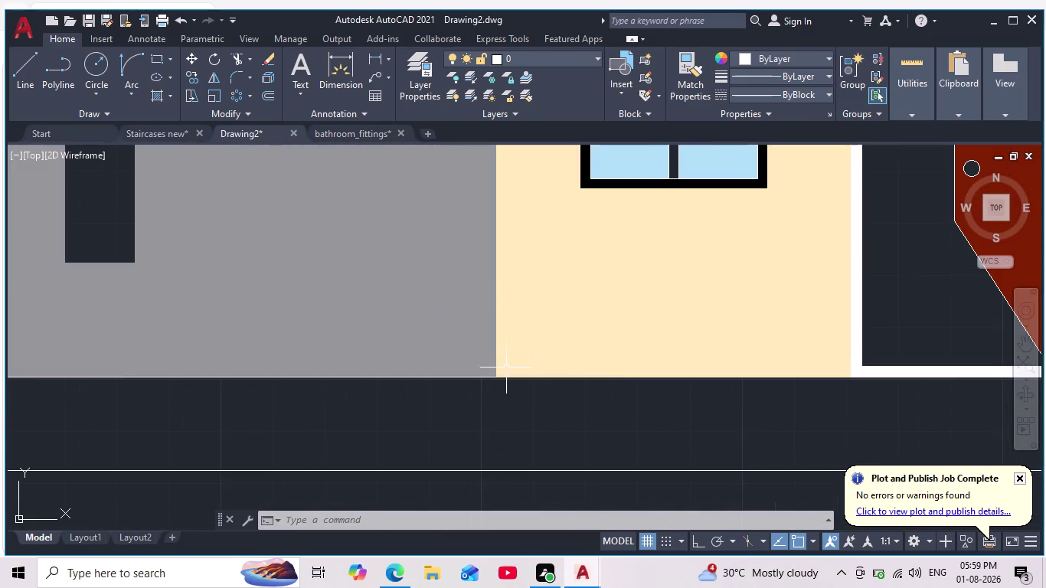
scroll(down, 3)
scroll(down, 3)
middle_drag(530, 385, 538, 412)
scroll(up, 3)
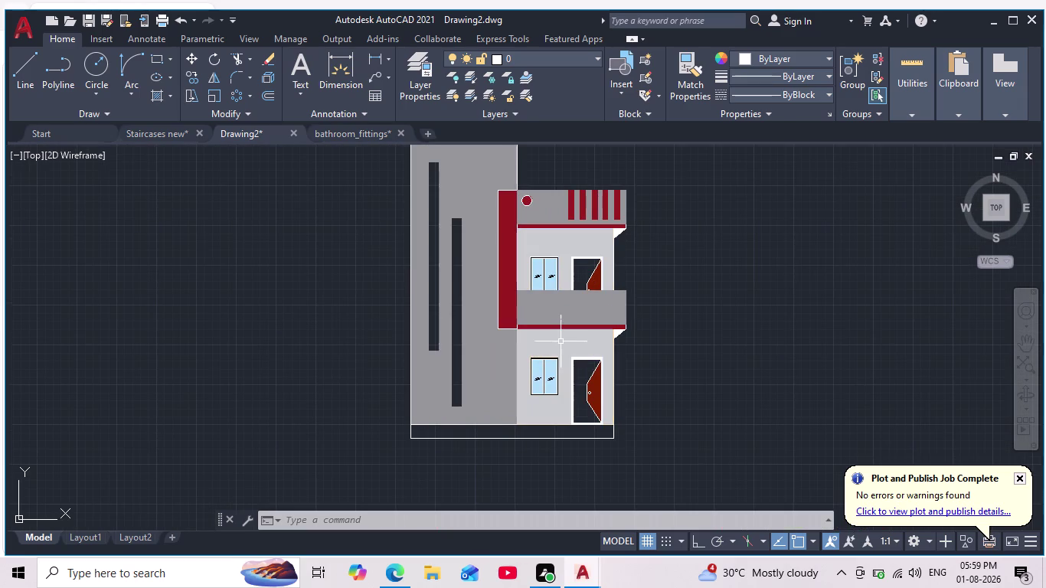
scroll(down, 3)
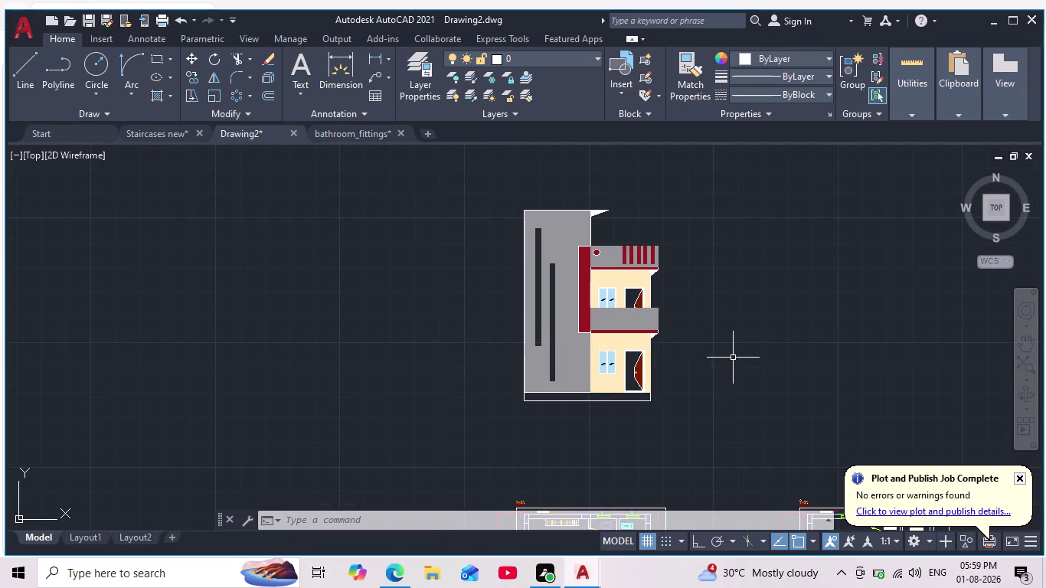
scroll(up, 3)
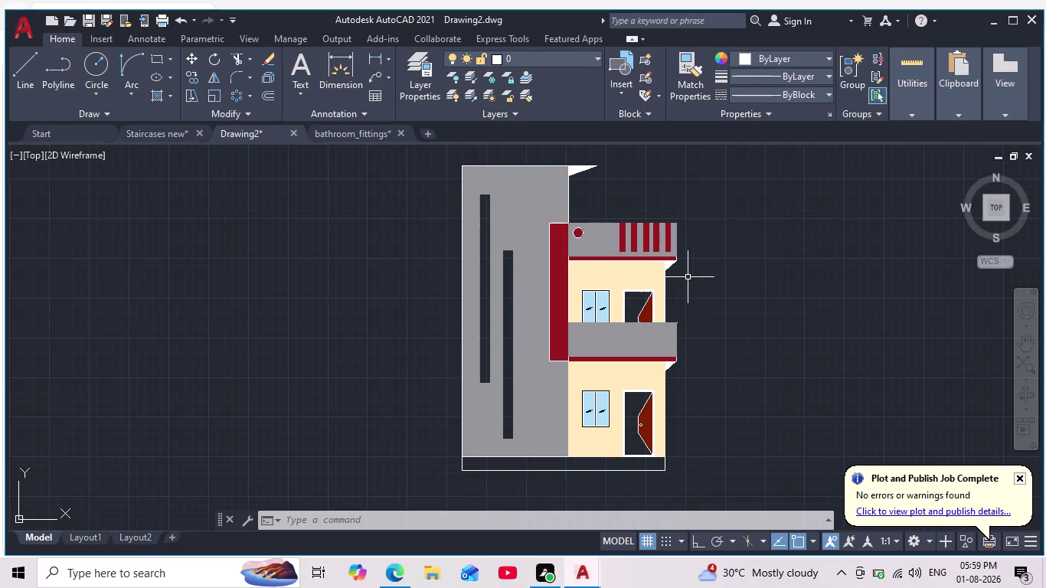
middle_drag(714, 280, 721, 264)
scroll(down, 3)
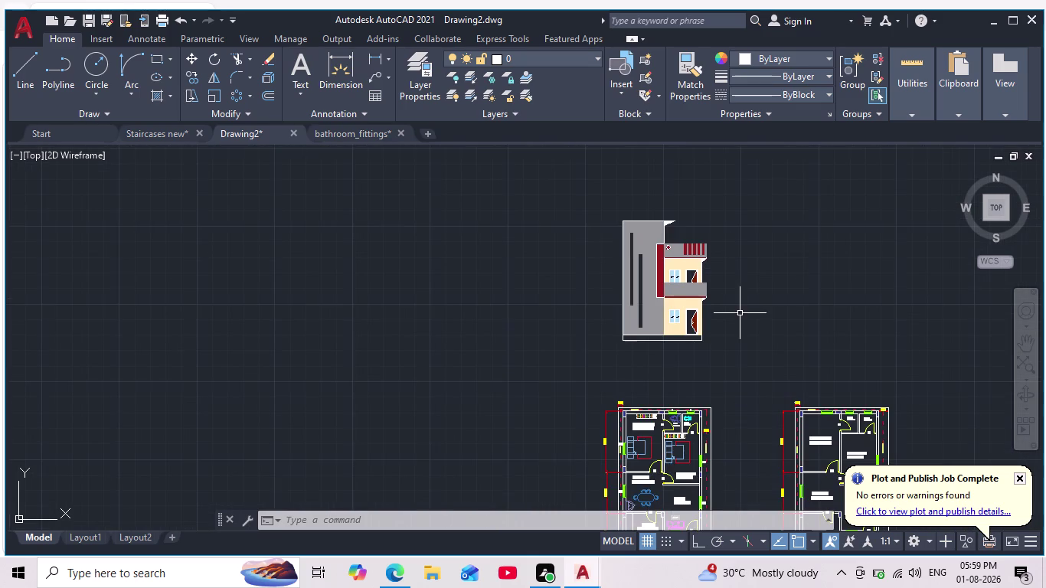
middle_drag(739, 313, 728, 361)
scroll(up, 3)
middle_drag(719, 388, 719, 437)
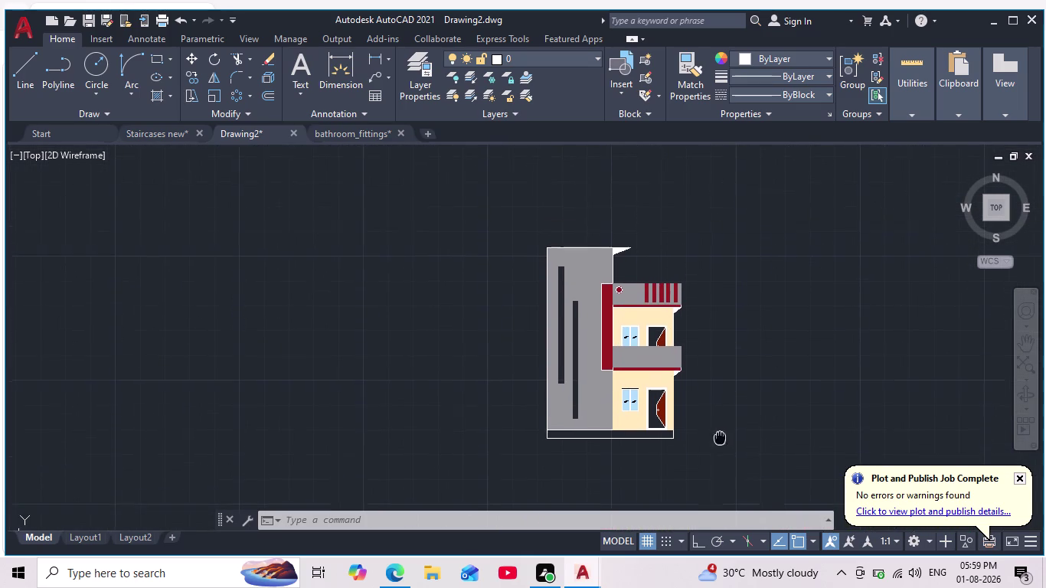
middle_drag(719, 437, 720, 442)
scroll(up, 3)
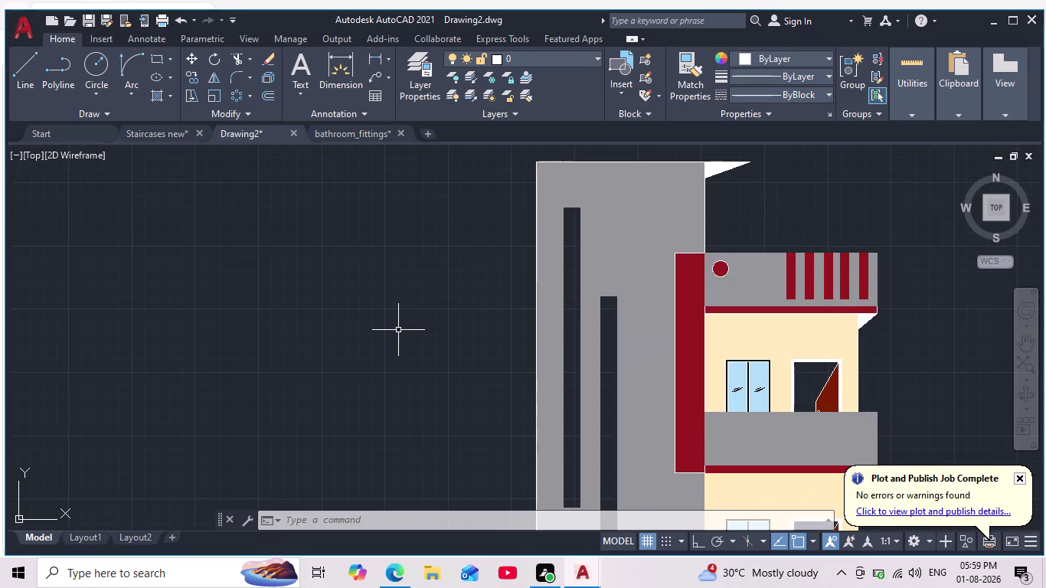
Start HATCH and set the fill colour to black.
key(j)
key(BackSpace)
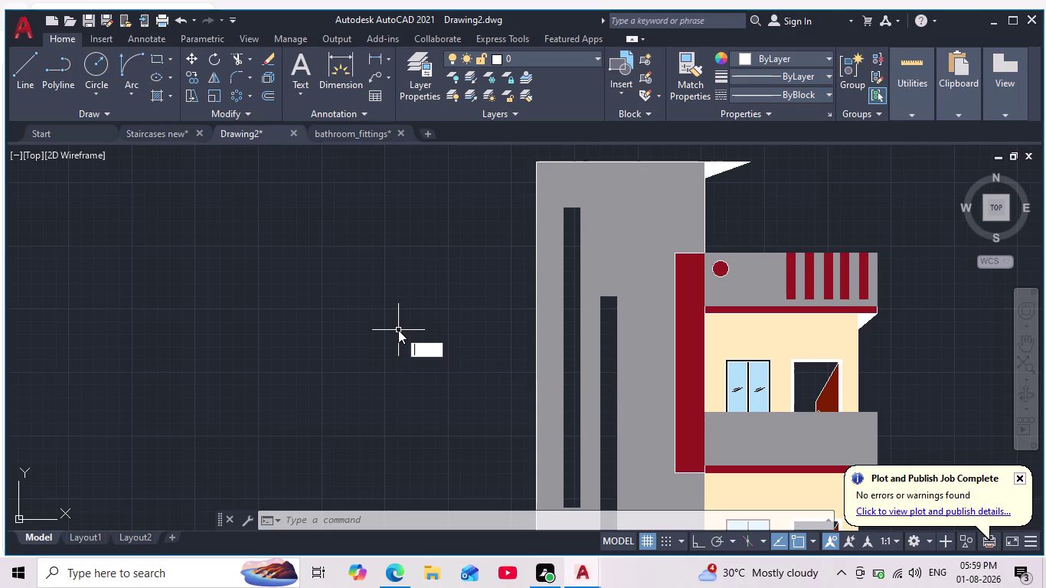
key(h)
key(Return)
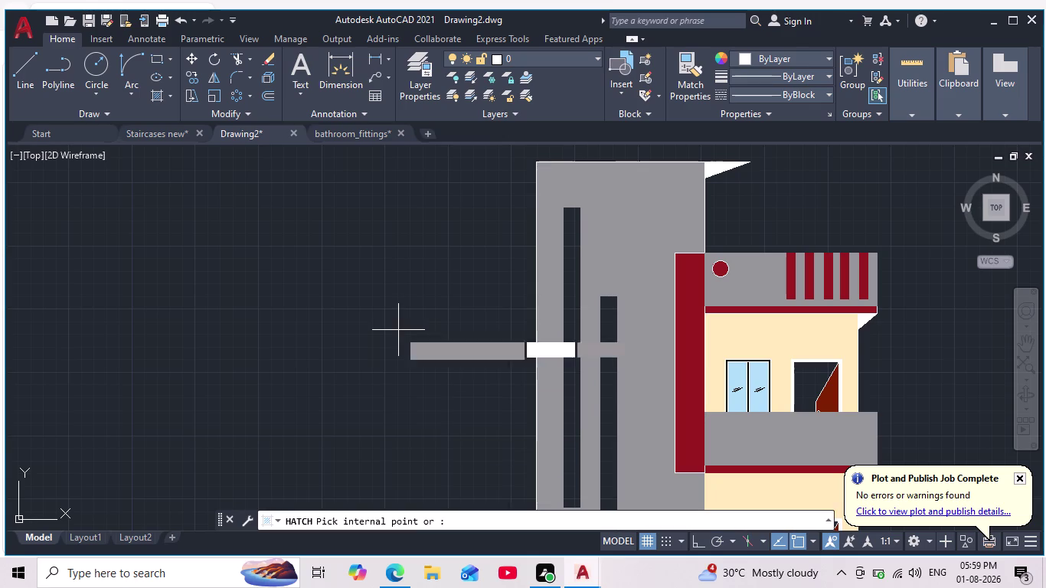
click(396, 80)
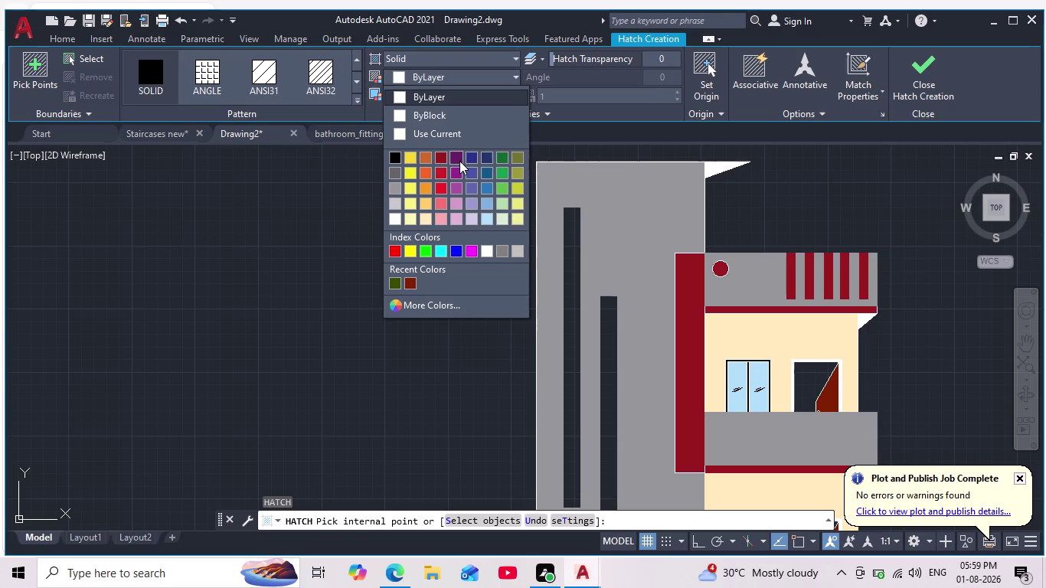
click(391, 159)
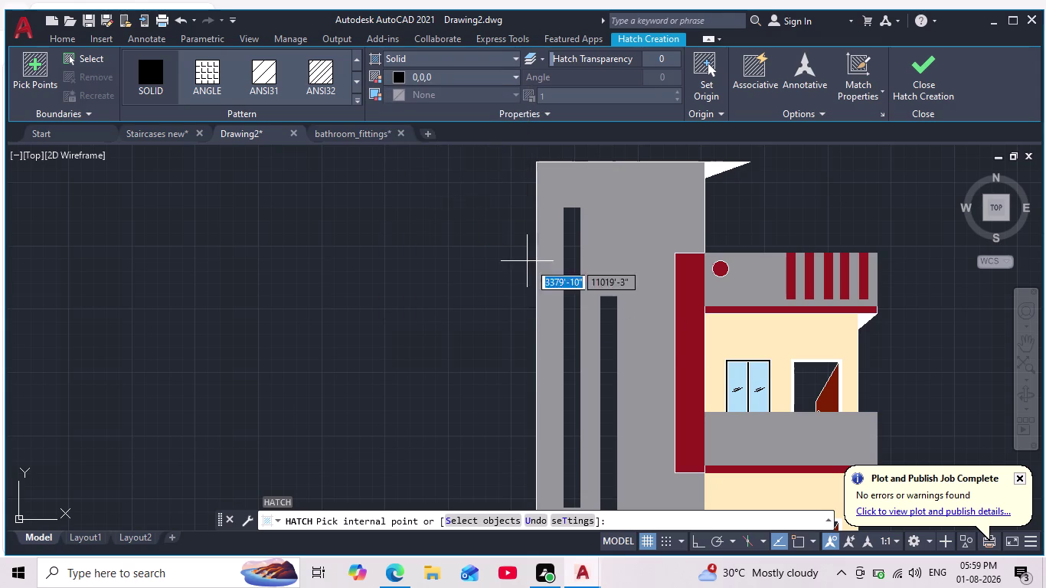
Pick the left vertical slot and areas inside the left wall, then end the hatch.
scroll(down, 3)
click(579, 360)
scroll(up, 3)
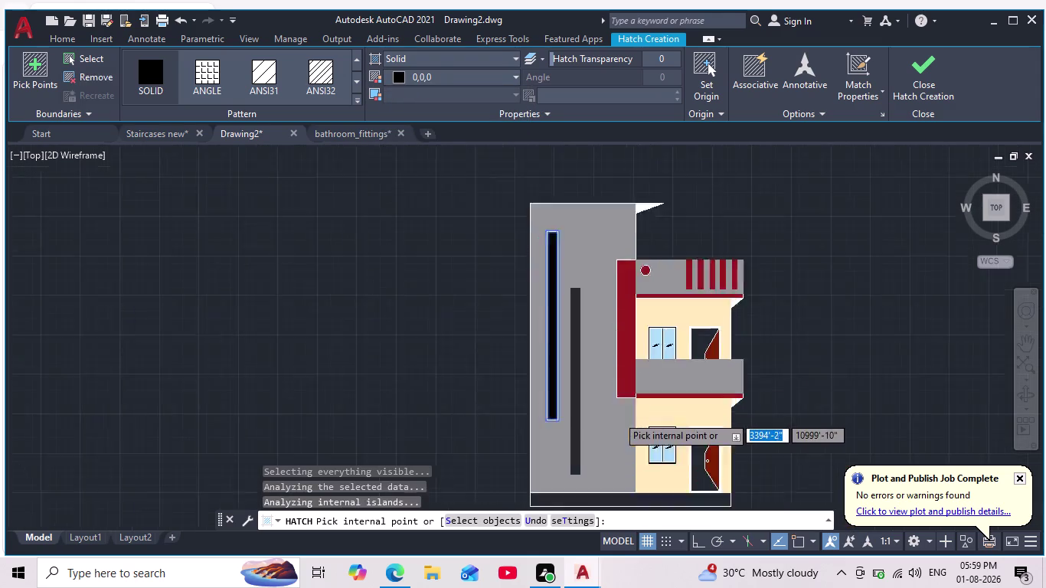
scroll(up, 3)
click(521, 351)
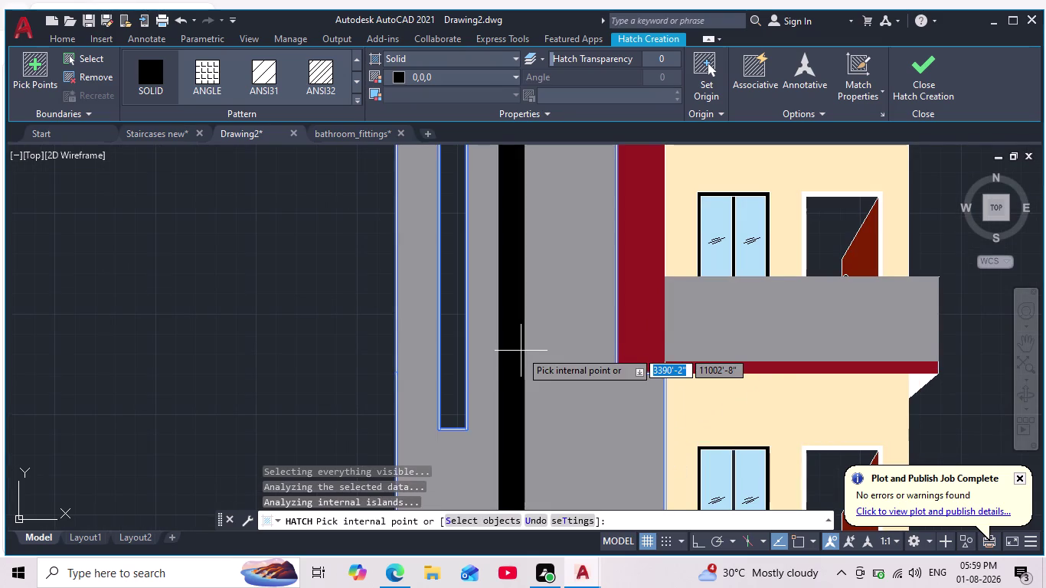
click(448, 347)
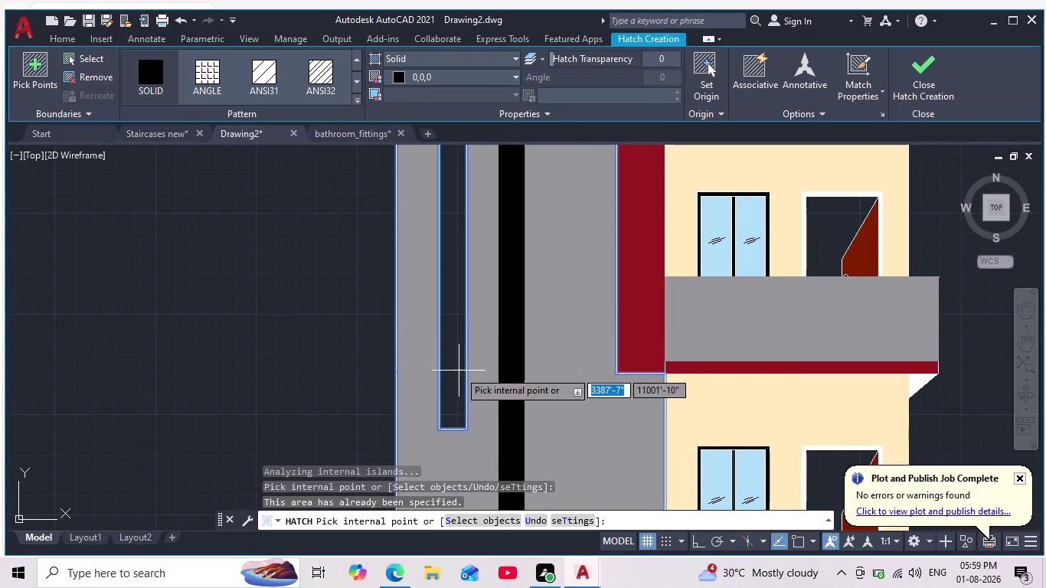
click(454, 358)
scroll(down, 3)
key(Return)
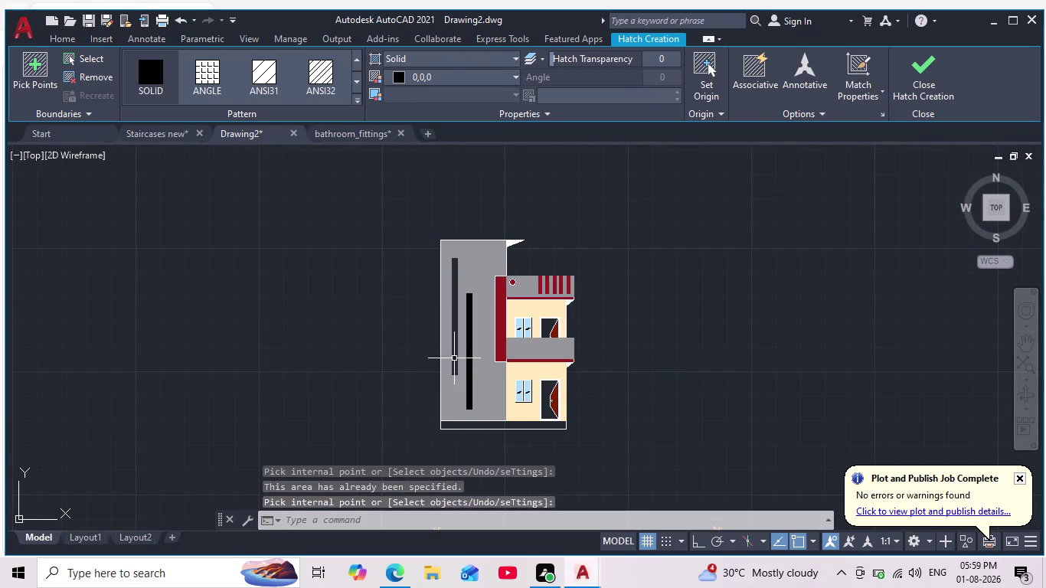
key(Escape)
key(Escape)
Shift the elevation right, begin a selection window, then cancel it and pending commands.
key(Escape)
scroll(down, 3)
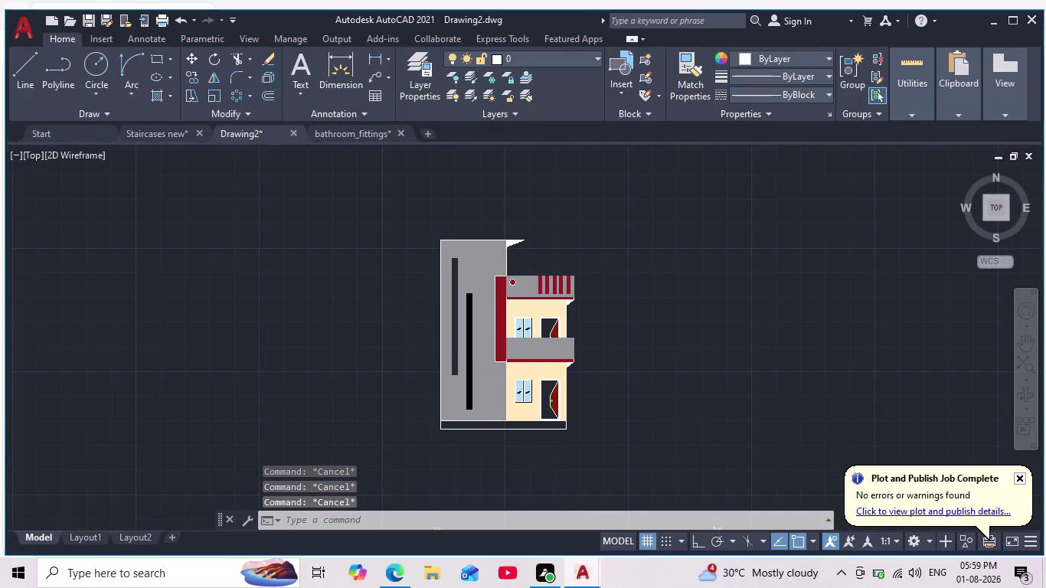
middle_drag(351, 352, 388, 352)
scroll(up, 3)
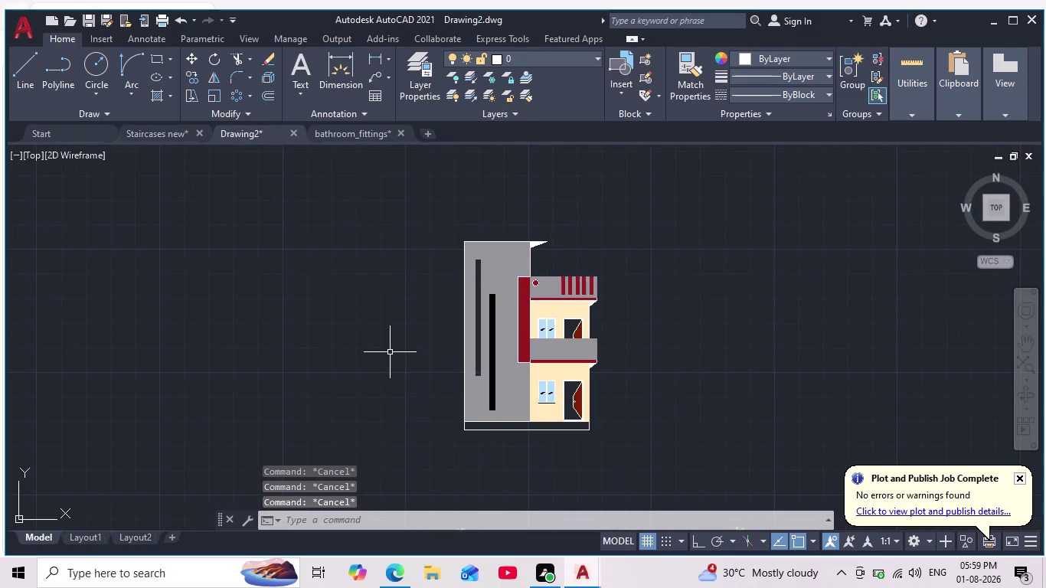
click(390, 352)
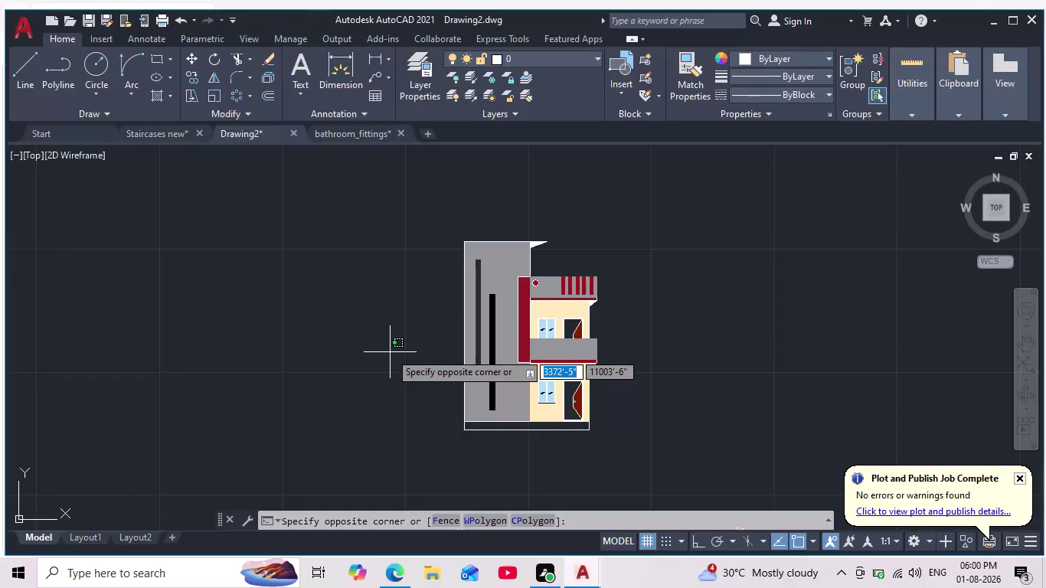
scroll(up, 3)
key(grave)
scroll(down, 3)
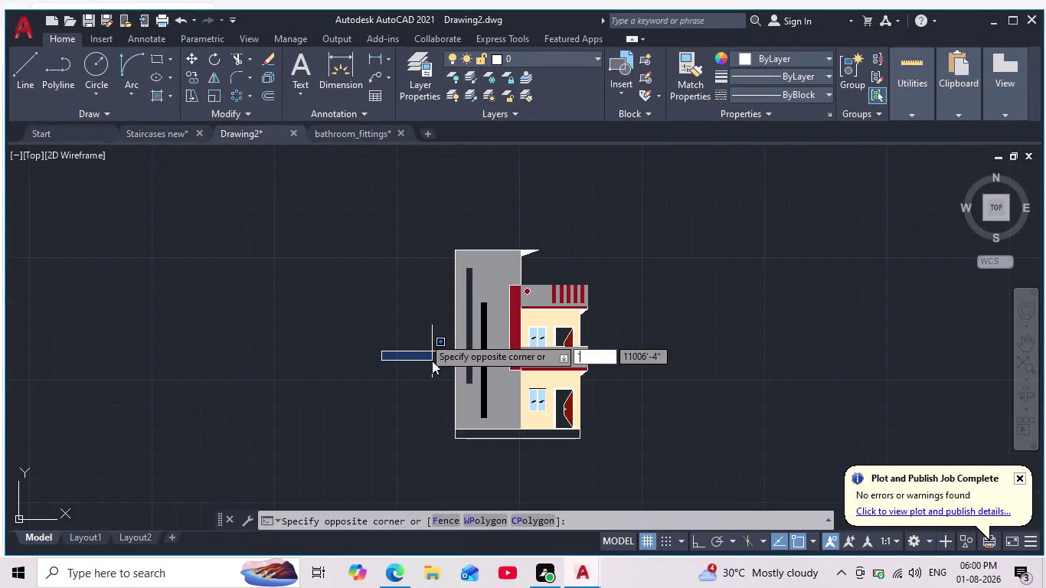
key(grave)
scroll(up, 3)
key(Escape)
key(Escape)
key(Escape)
key(Escape)
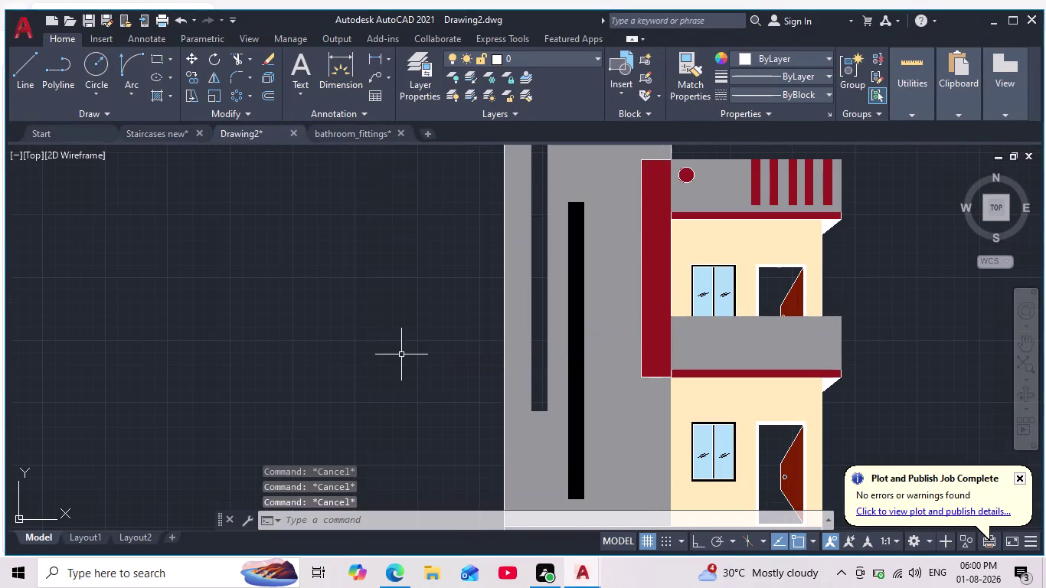
Recentre the elevation and start the HATCH command.
scroll(down, 3)
middle_drag(410, 355, 404, 374)
key(h)
key(Return)
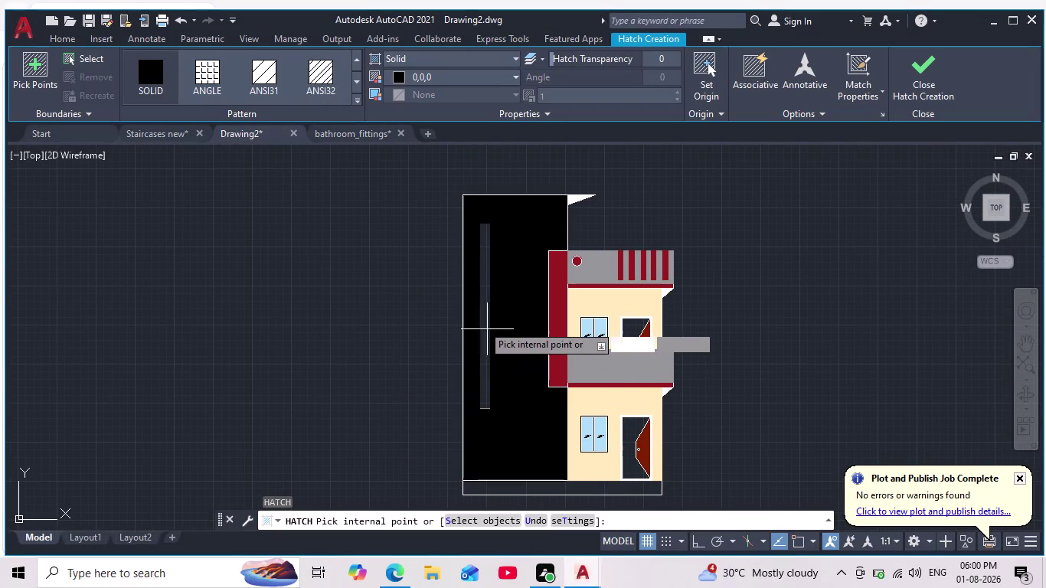
Cancel the pending black wall fill so the left wall keeps its grey hatch.
click(486, 321)
key(Escape)
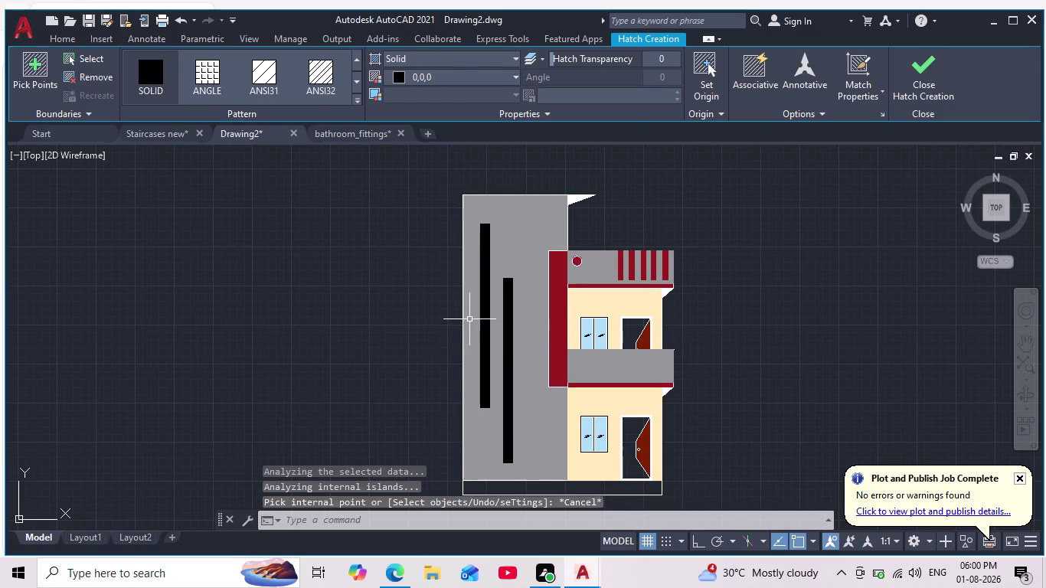
scroll(down, 3)
middle_click(371, 332)
scroll(up, 3)
scroll(down, 3)
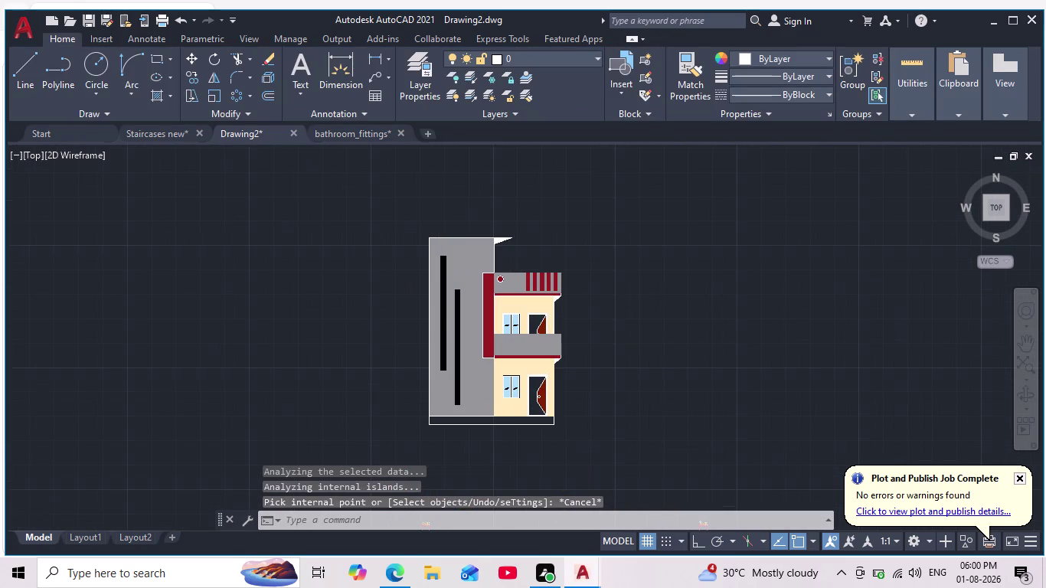
Pan down over the floor plans, then bring the elevation back toward centre.
middle_drag(381, 339, 432, 287)
scroll(up, 3)
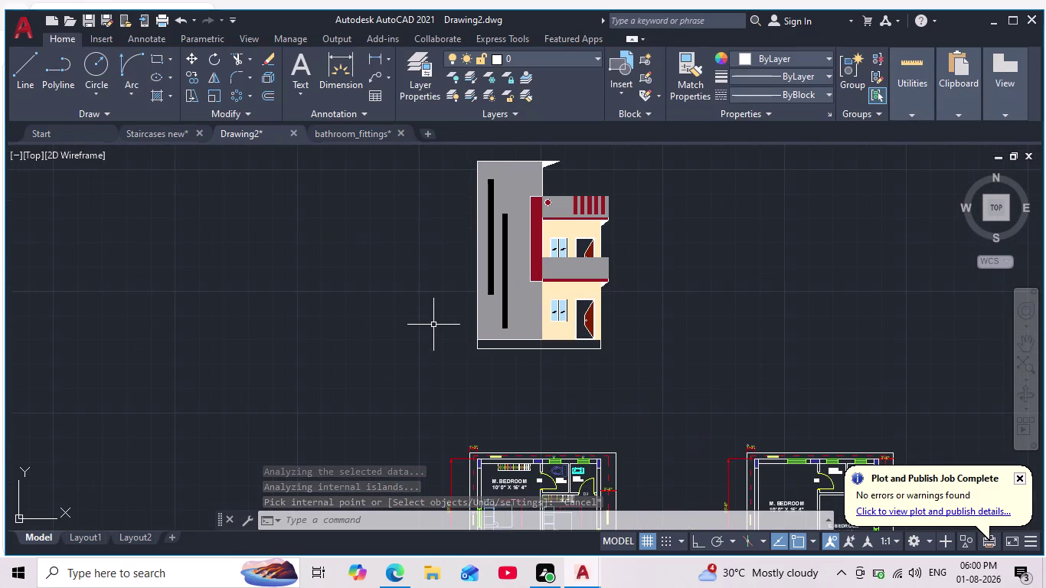
middle_drag(433, 325, 431, 382)
scroll(down, 3)
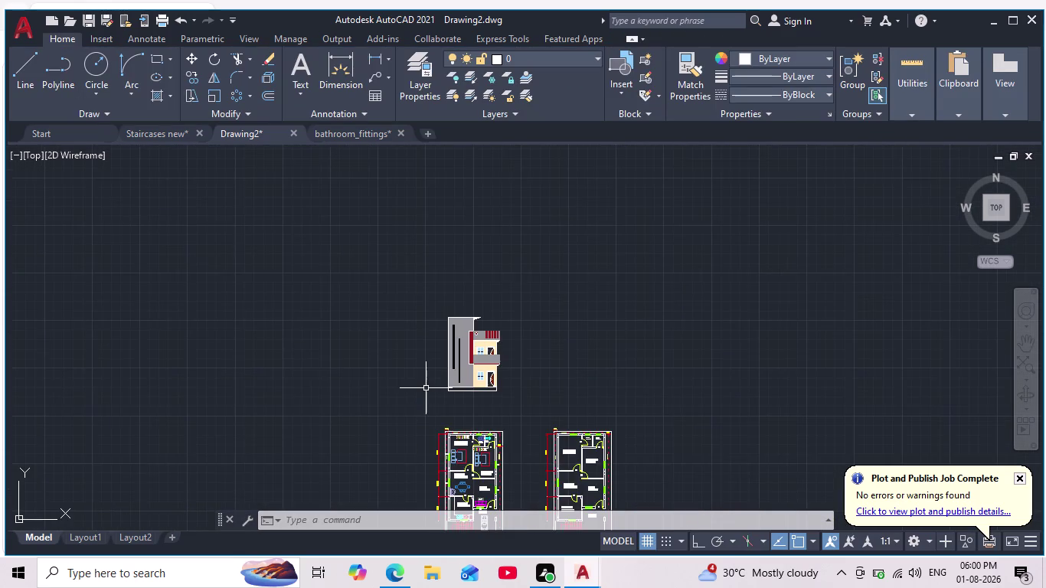
scroll(up, 3)
scroll(up, 3)
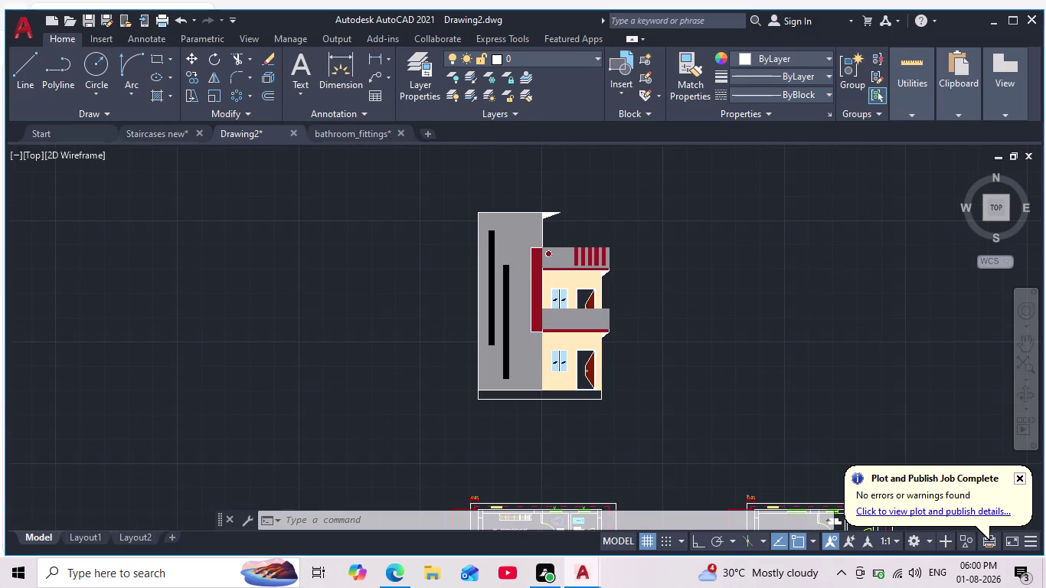
scroll(down, 3)
middle_drag(434, 385, 398, 460)
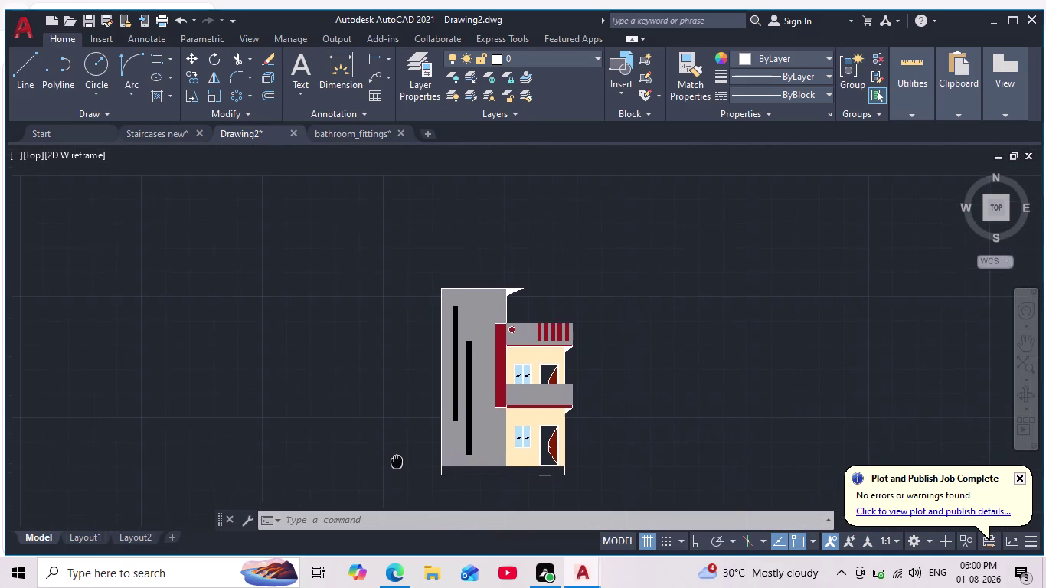
middle_drag(398, 460, 396, 462)
Recentre the view on the elevation's left wall.
scroll(up, 3)
scroll(down, 3)
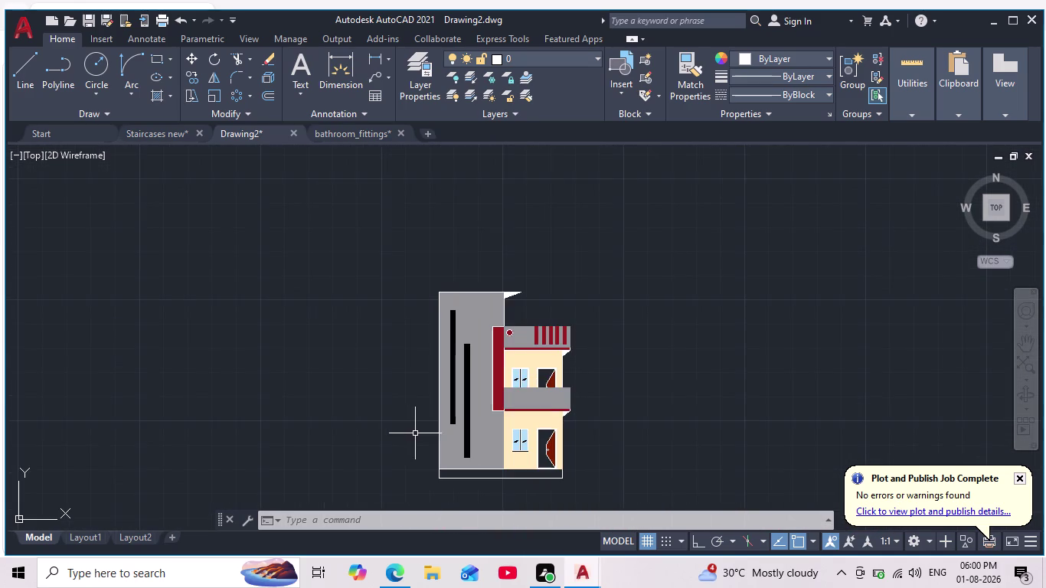
middle_drag(420, 435, 436, 336)
scroll(up, 3)
scroll(down, 3)
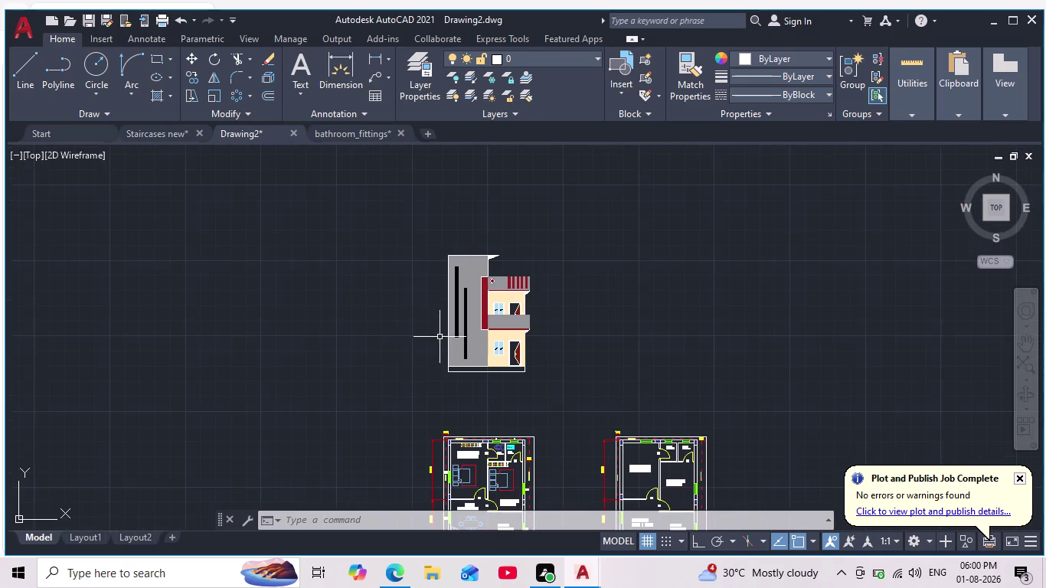
middle_drag(436, 337, 417, 377)
scroll(up, 3)
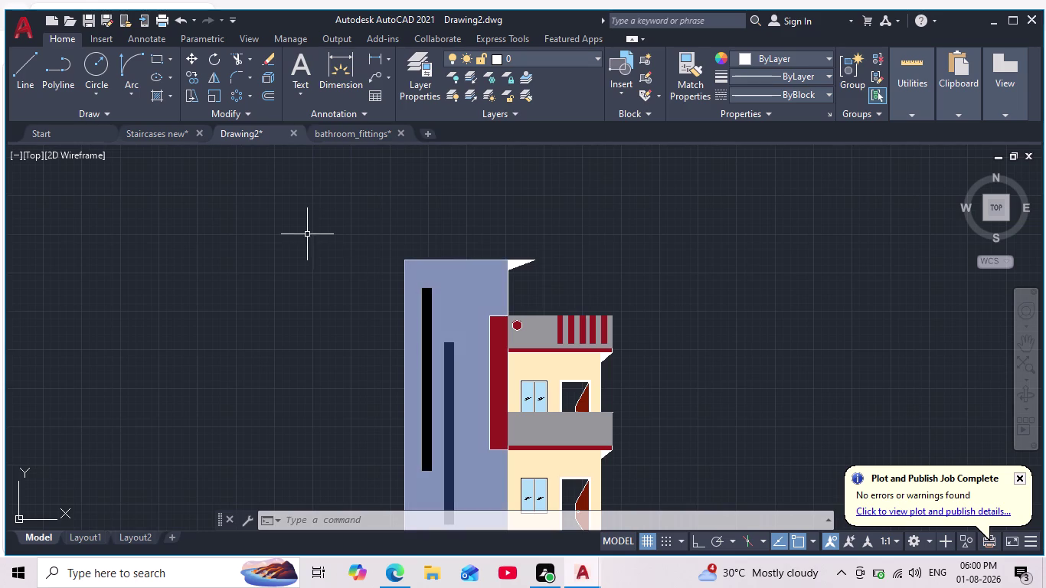
click(477, 286)
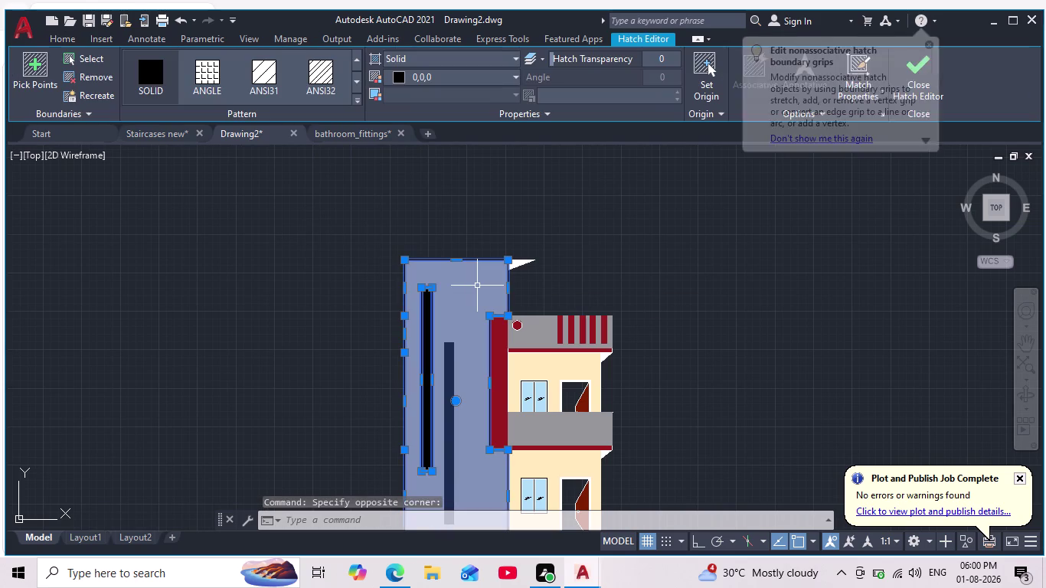
key(Delete)
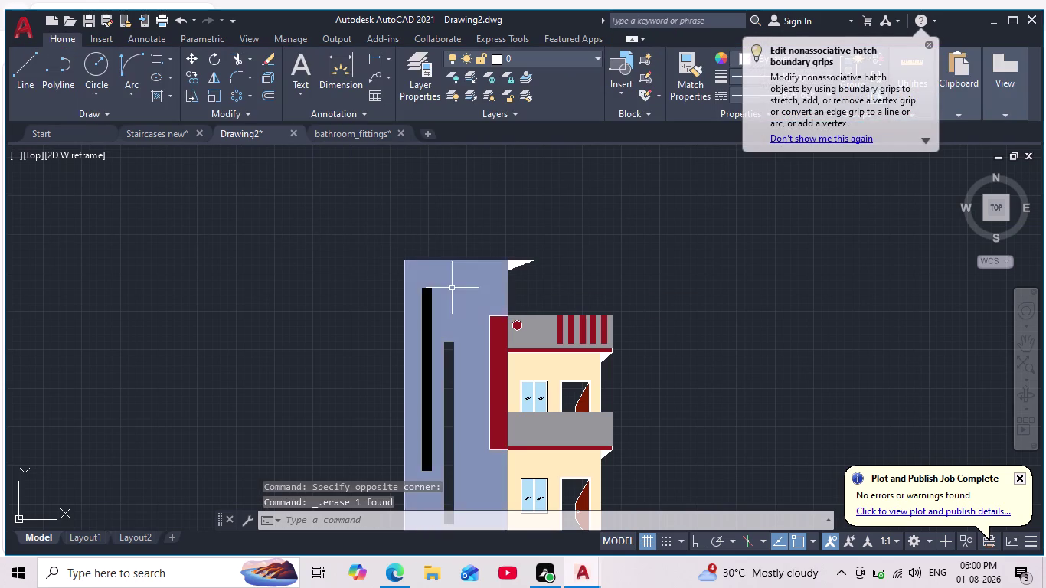
click(463, 296)
key(Delete)
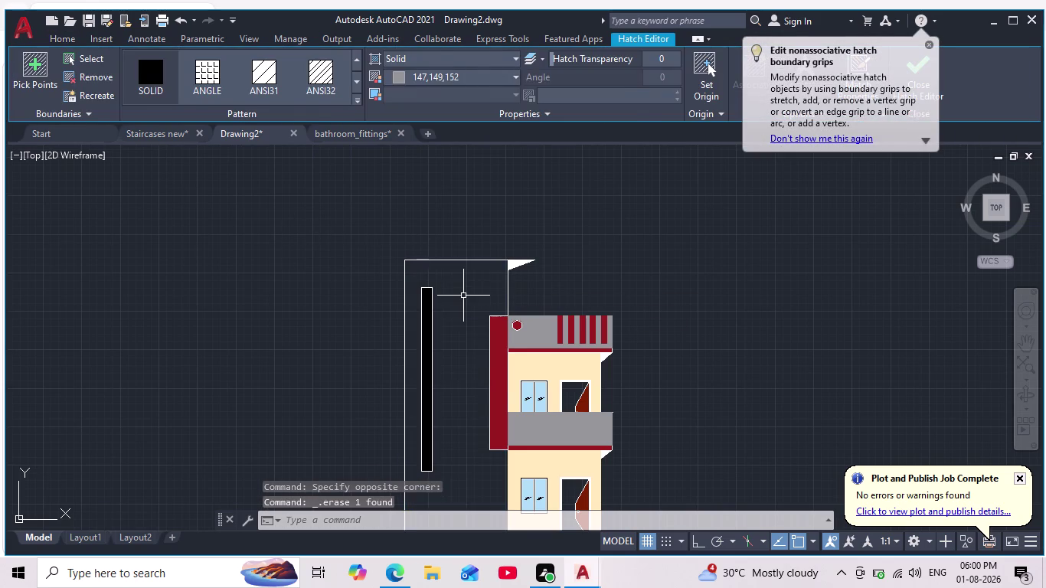
scroll(down, 3)
key(ctrl+z)
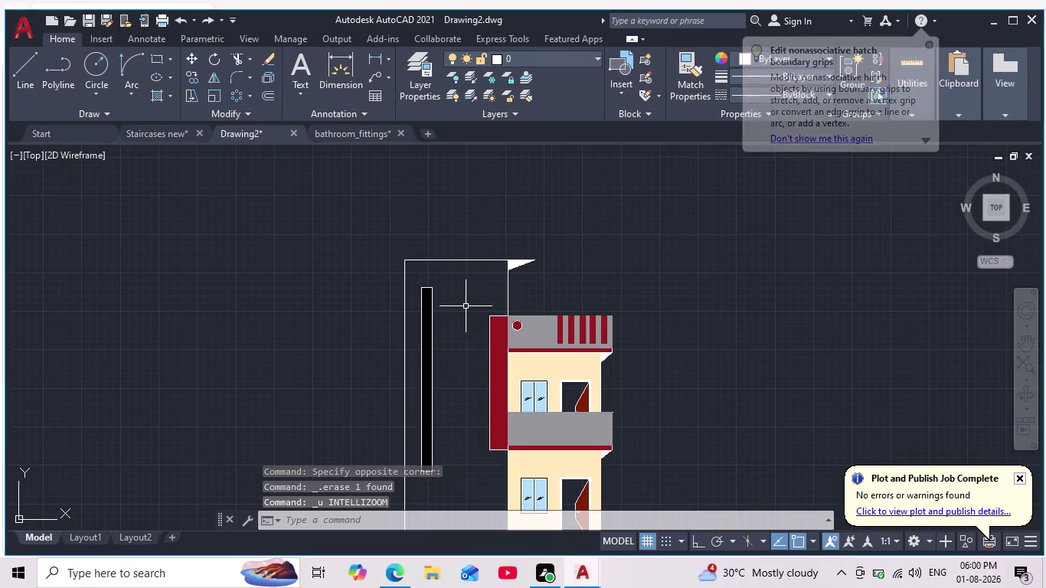
key(ctrl+z)
key(Escape)
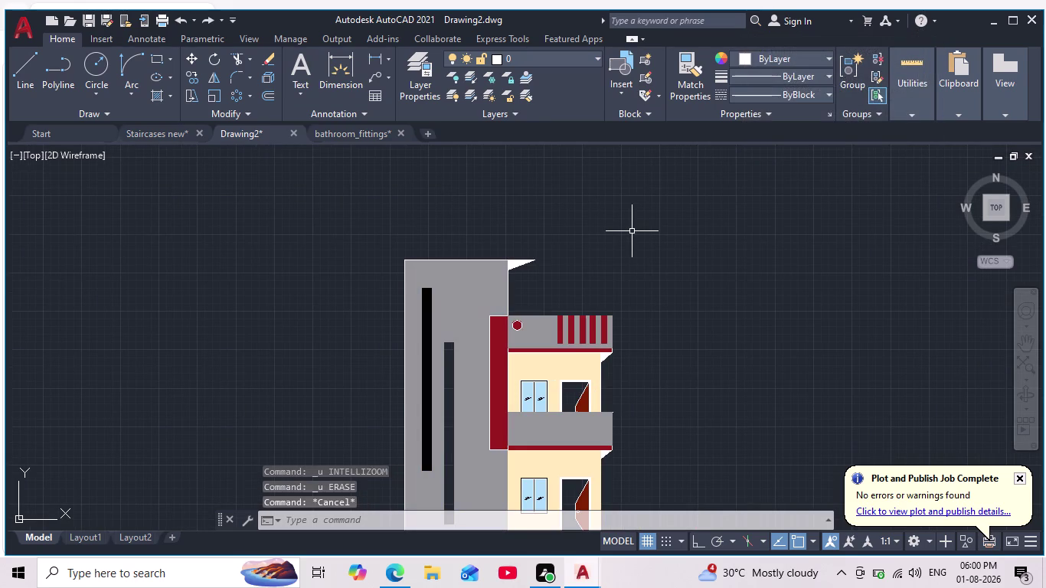
key(Escape)
key(Escape)
scroll(down, 3)
middle_drag(631, 213, 636, 184)
click(522, 361)
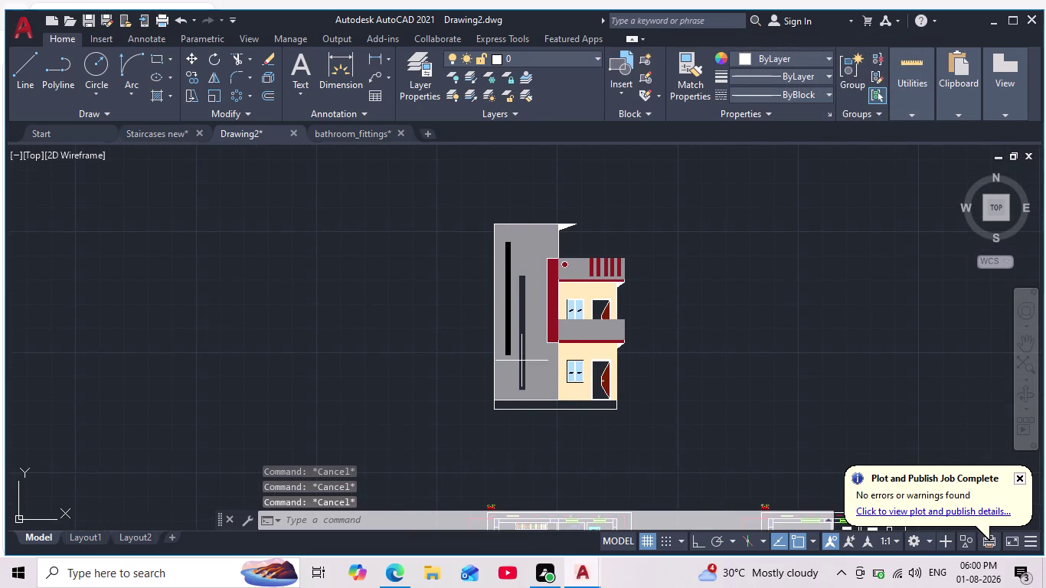
key(Escape)
key(Escape)
key(Escape)
key(Escape)
key(Escape)
key(Escape)
key(Escape)
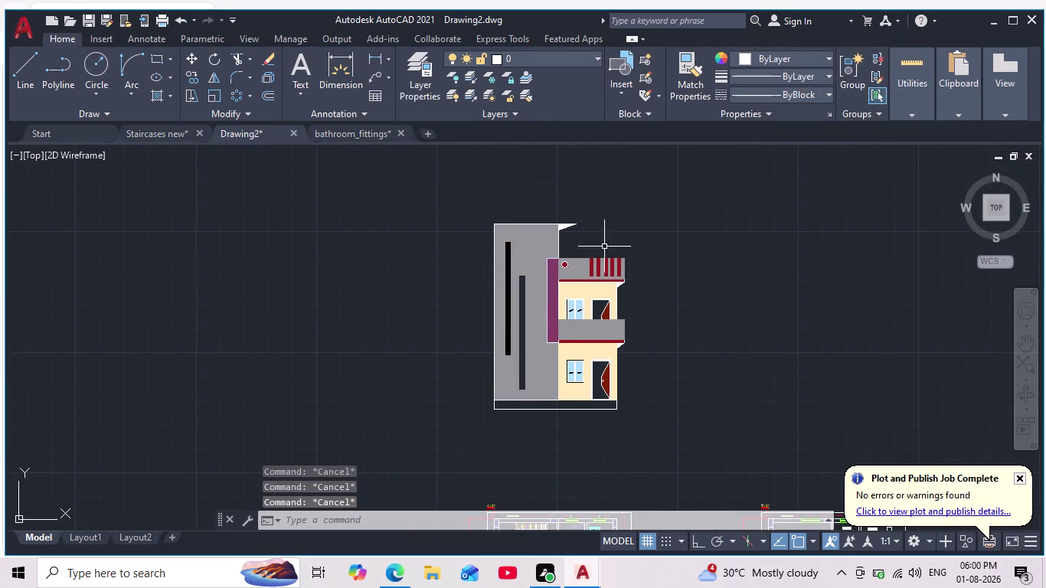
key(Escape)
scroll(down, 3)
middle_click(655, 267)
scroll(up, 3)
scroll(down, 3)
key(Escape)
key(Escape)
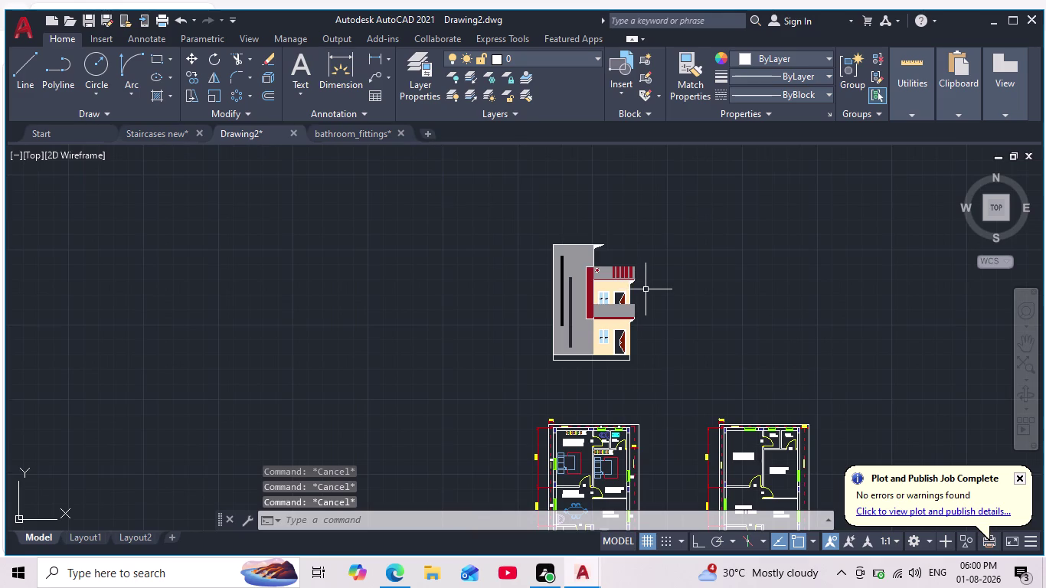
click(585, 258)
scroll(up, 3)
key(Escape)
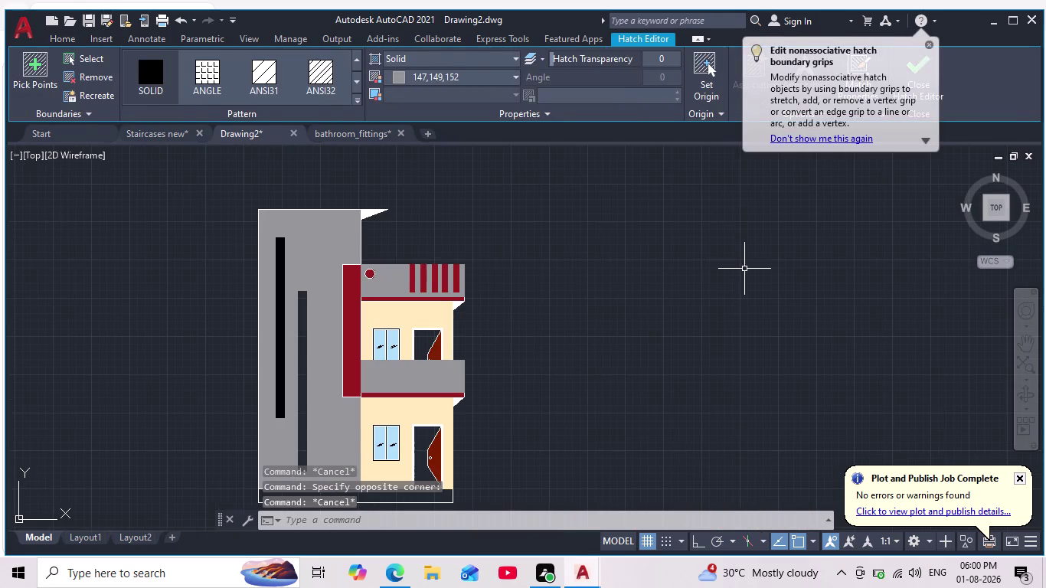
click(339, 257)
key(Delete)
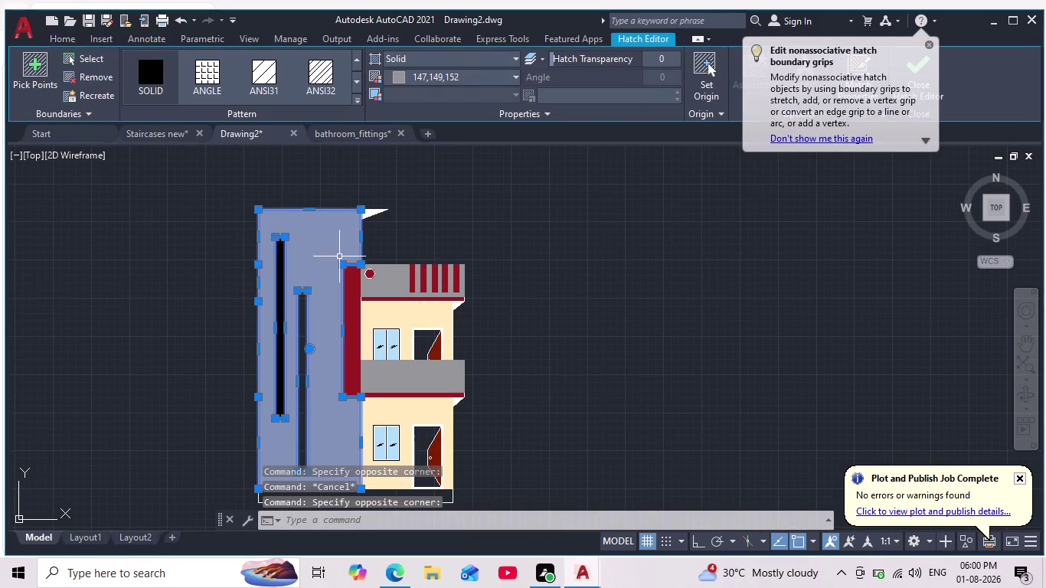
scroll(down, 3)
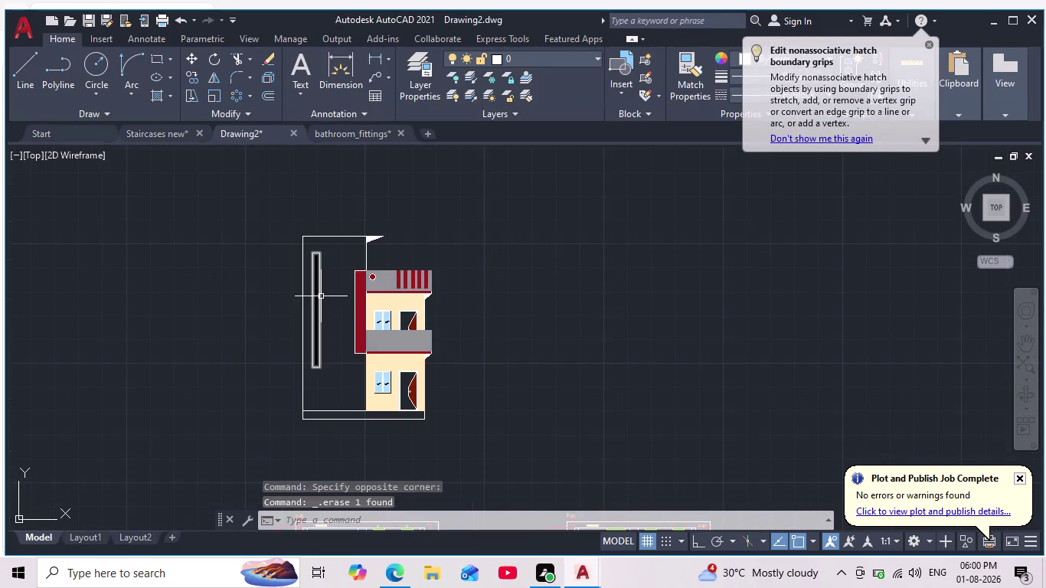
scroll(up, 3)
middle_drag(321, 296, 351, 279)
scroll(down, 3)
scroll(up, 3)
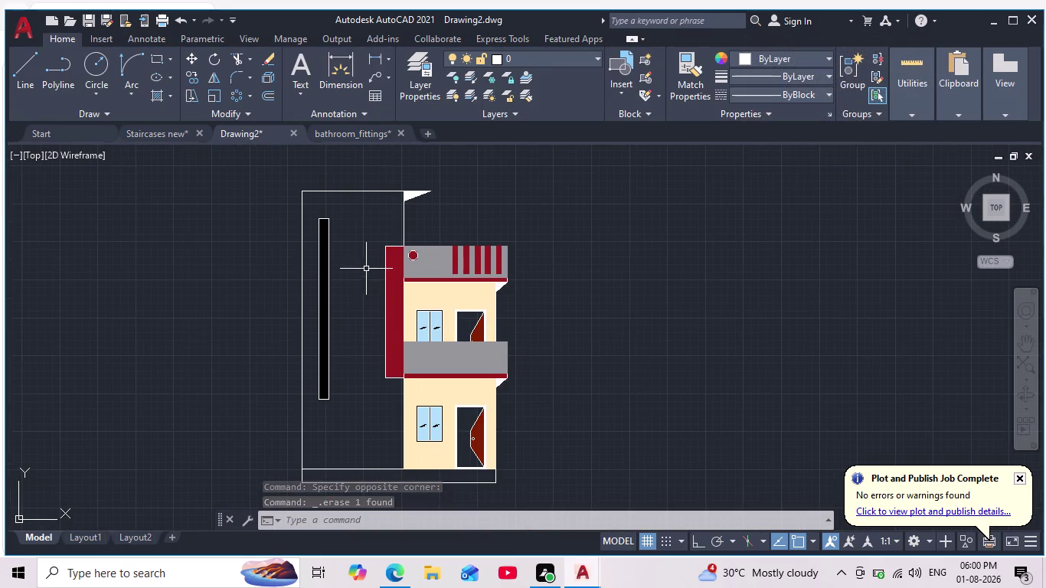
middle_drag(365, 277, 428, 281)
scroll(up, 3)
scroll(down, 3)
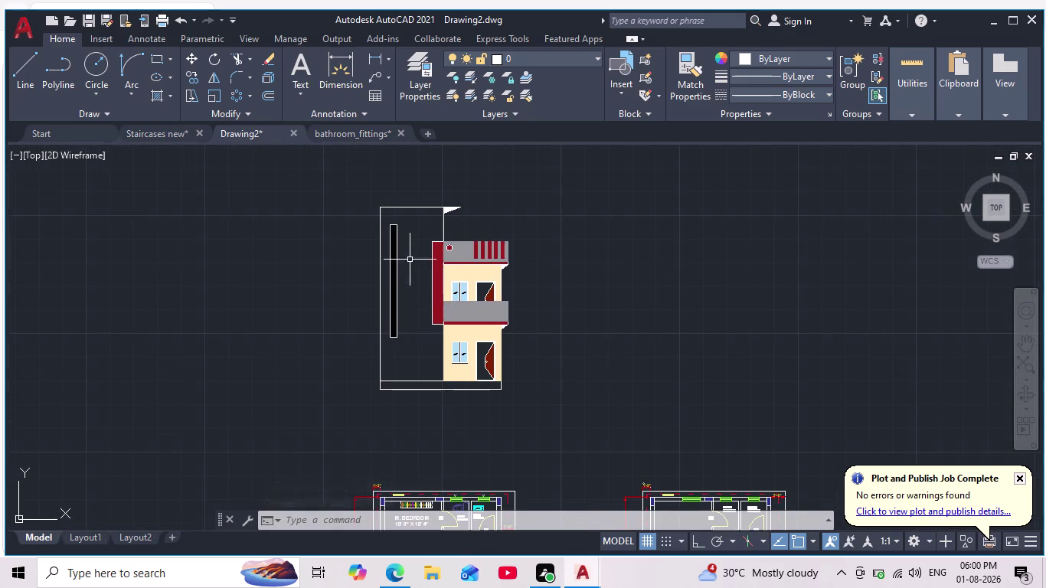
middle_drag(410, 260, 448, 284)
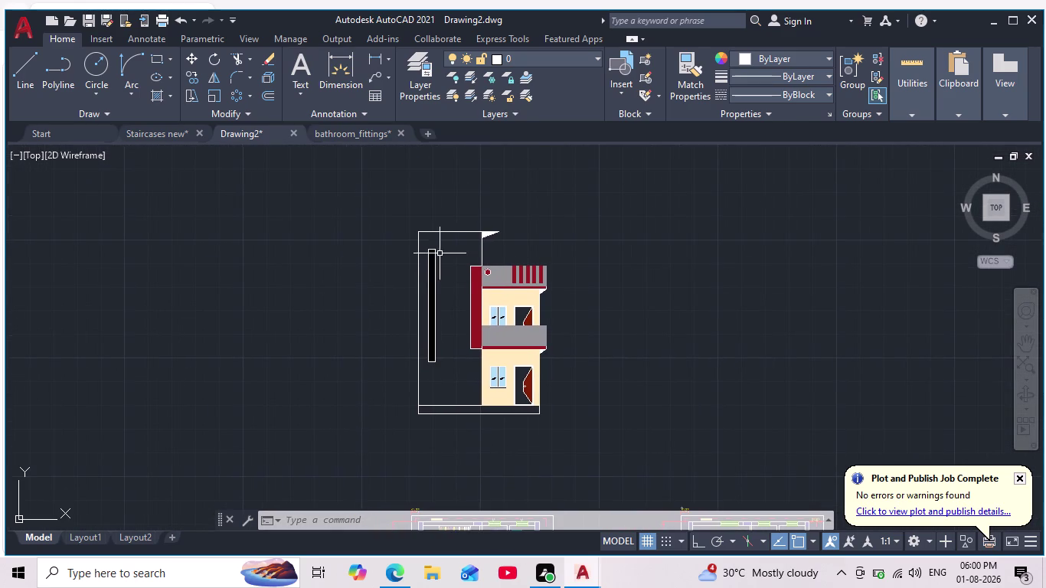
Draw a small rectangle high on the left wall, right of the slot.
click(160, 57)
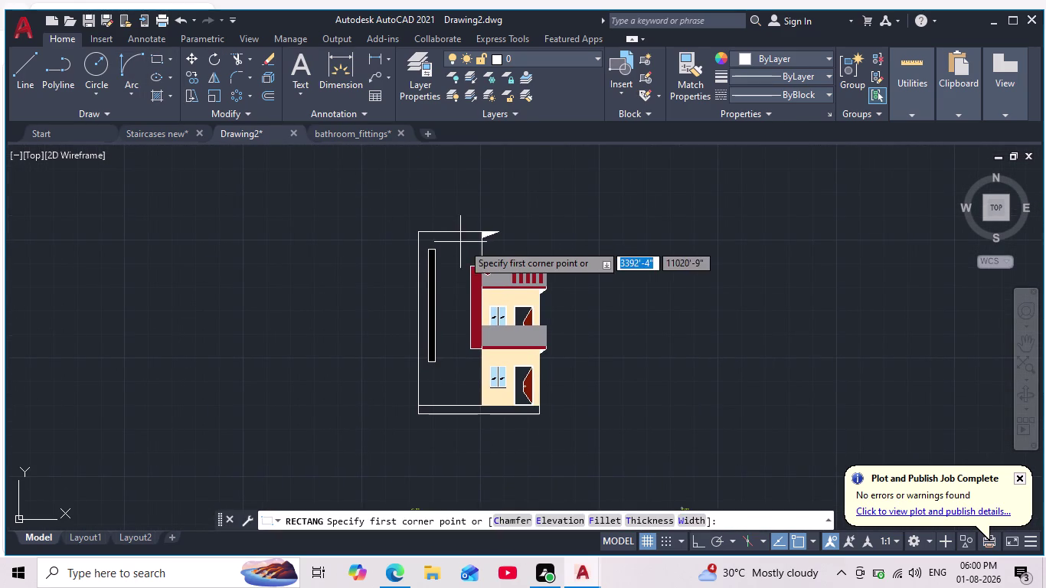
scroll(up, 3)
click(437, 199)
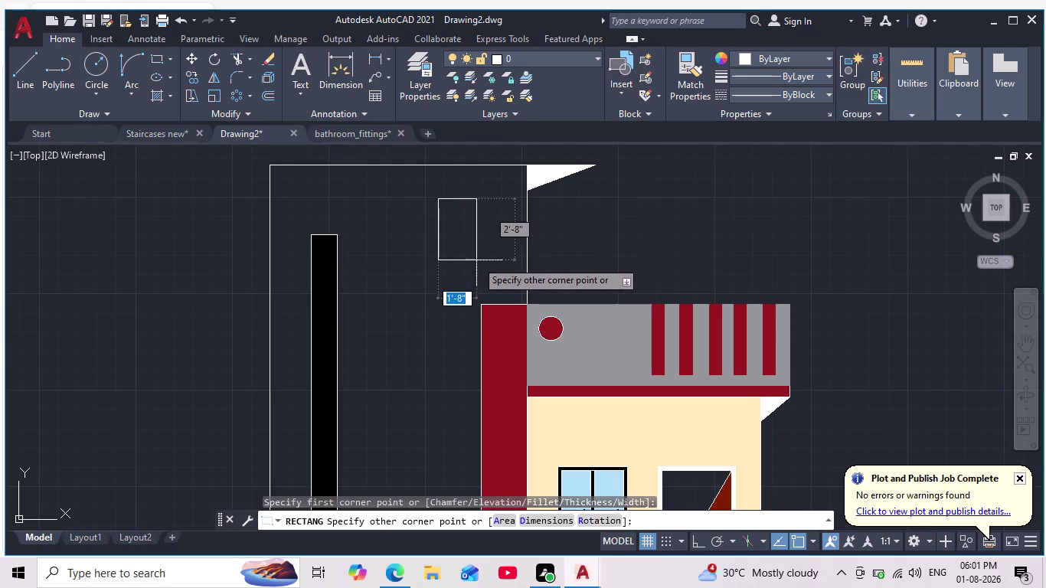
scroll(up, 3)
scroll(down, 3)
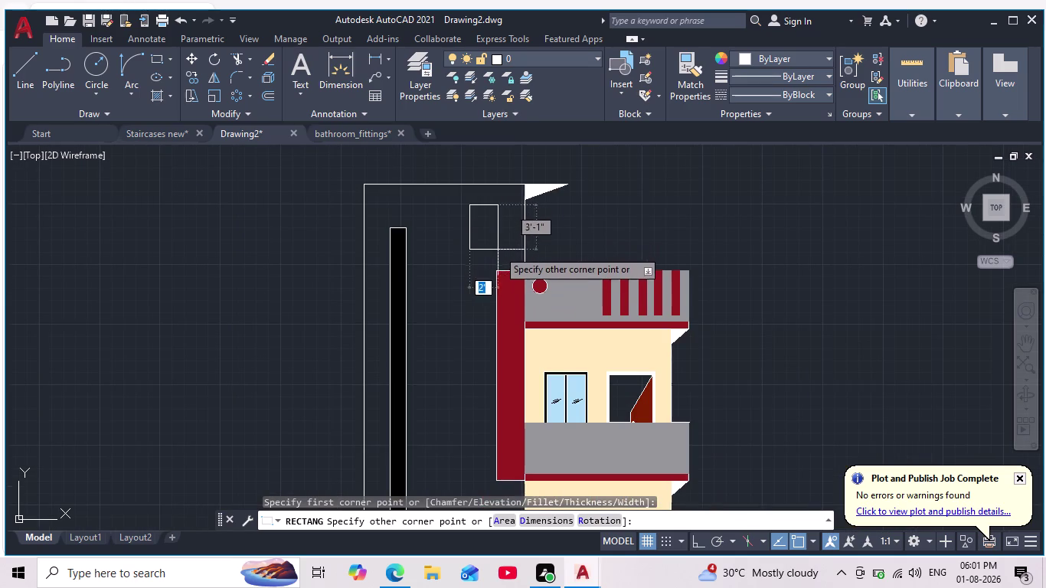
click(501, 257)
scroll(down, 3)
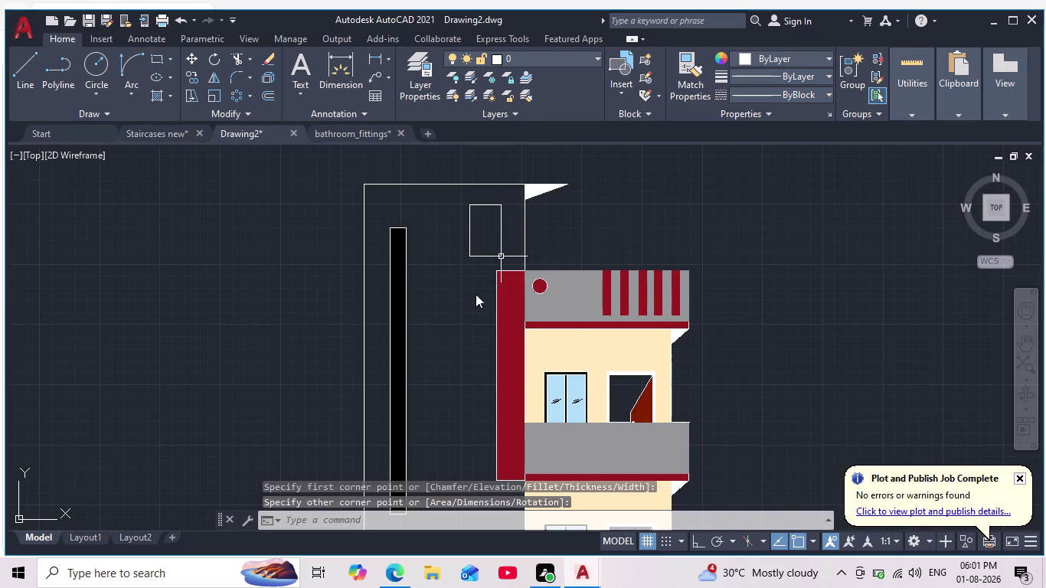
middle_drag(476, 294, 483, 285)
scroll(down, 3)
scroll(down, 3)
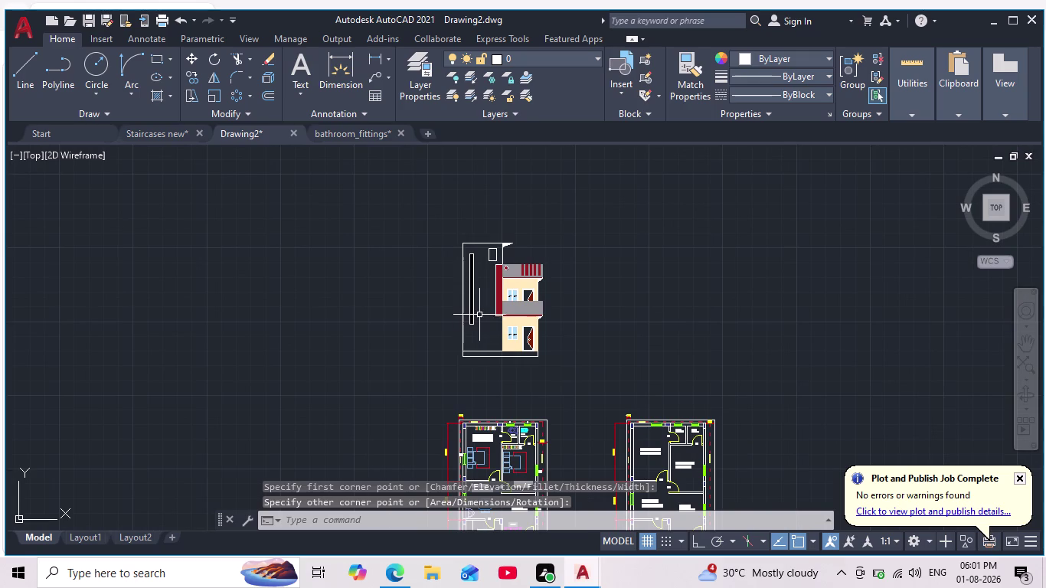
scroll(up, 3)
scroll(down, 3)
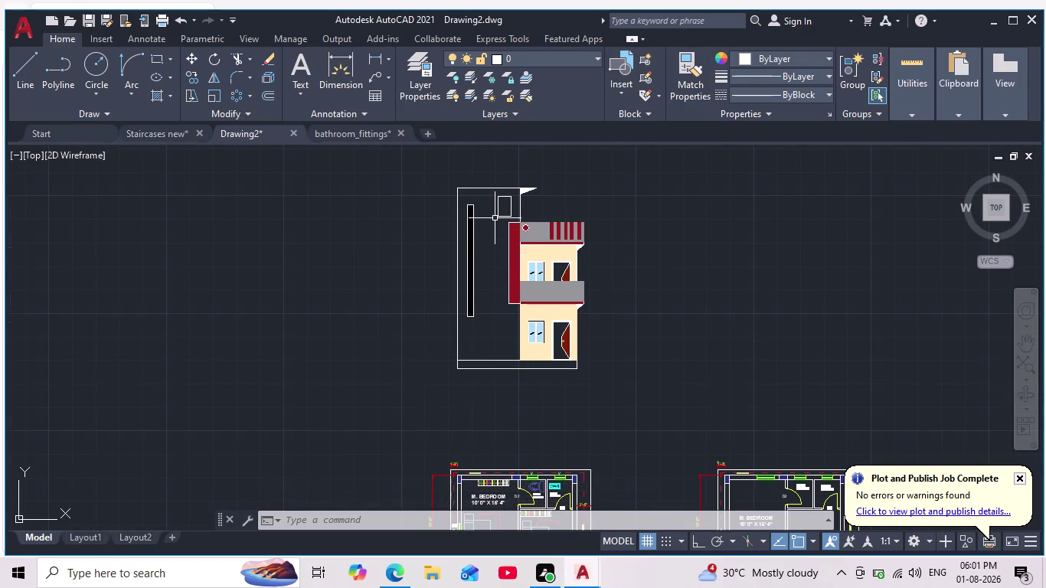
Erase the misplaced small rectangle.
scroll(up, 3)
scroll(down, 3)
scroll(down, 3)
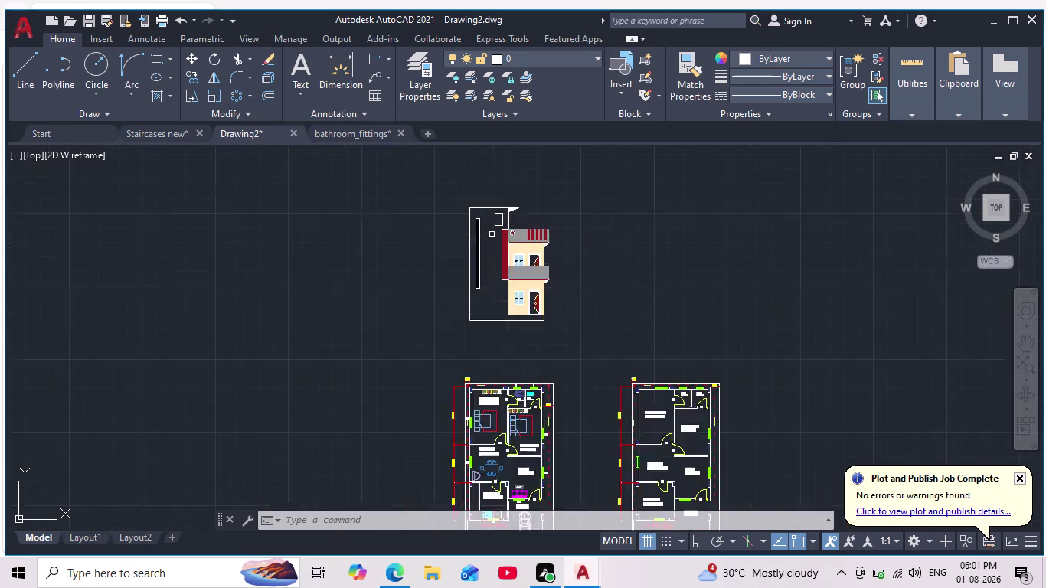
scroll(down, 3)
scroll(up, 3)
middle_drag(508, 203, 498, 264)
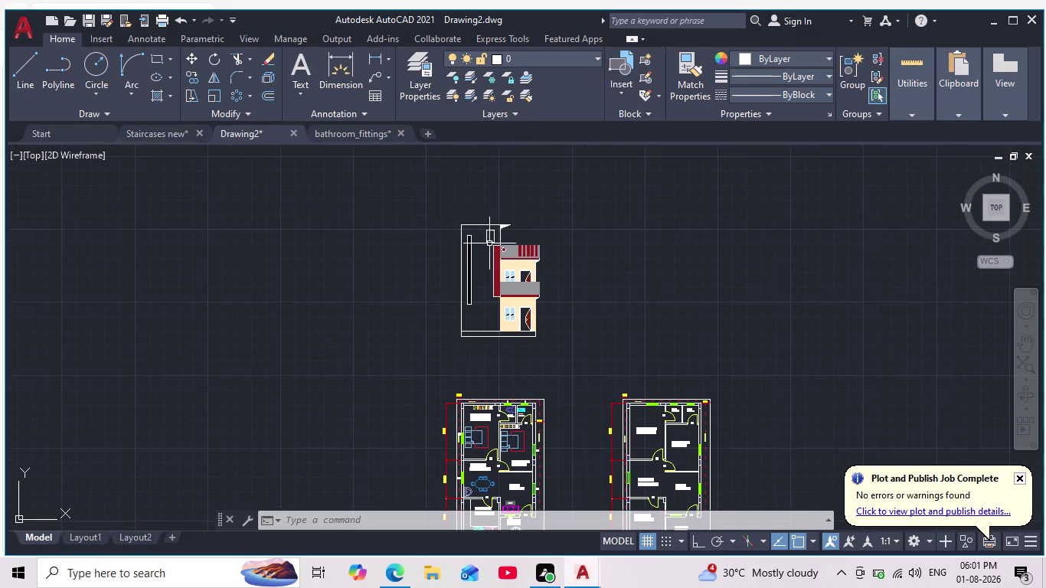
scroll(up, 3)
scroll(up, 3)
drag(530, 190, 524, 199)
click(421, 264)
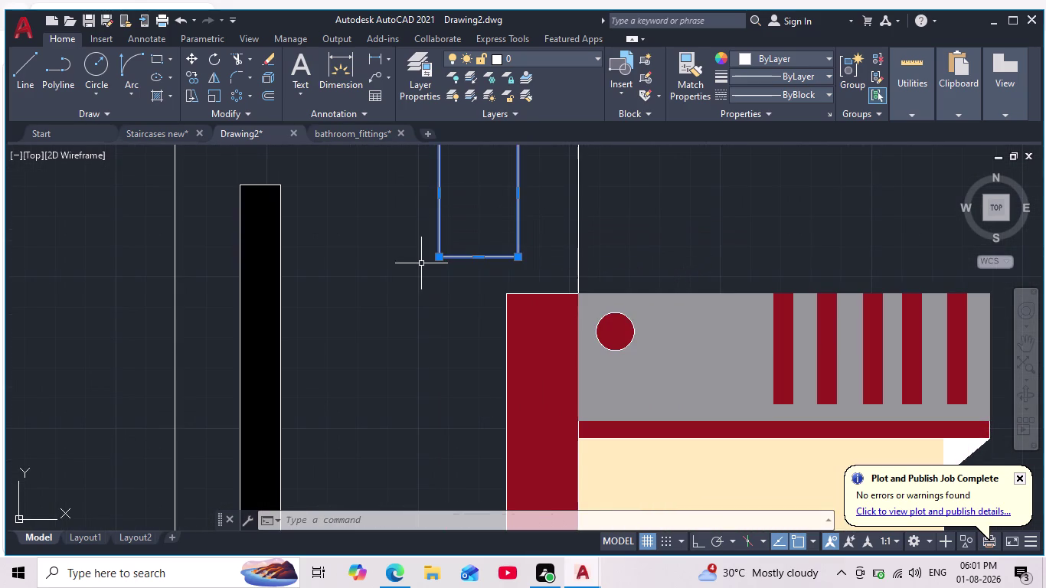
key(Delete)
Redraw a 1'-6" x 1'-2" rectangular window frame near the wall top.
scroll(down, 3)
middle_drag(435, 289, 442, 320)
scroll(up, 3)
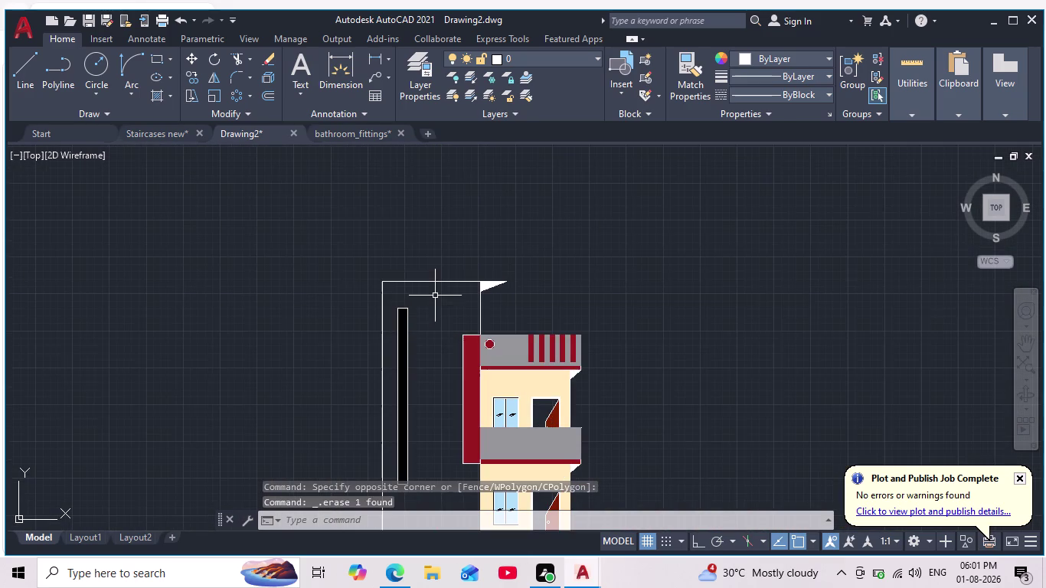
click(158, 59)
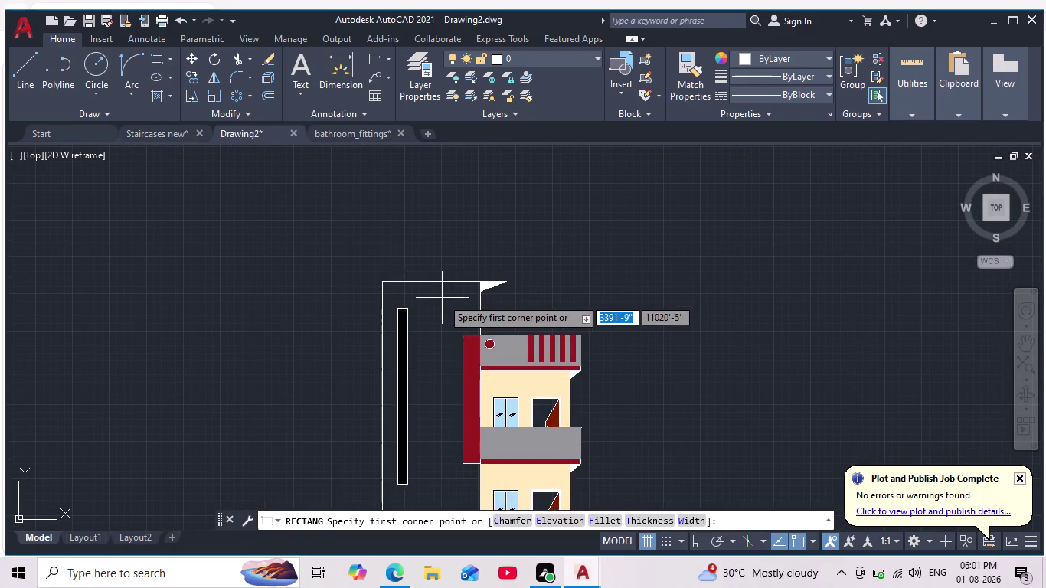
scroll(up, 3)
click(468, 303)
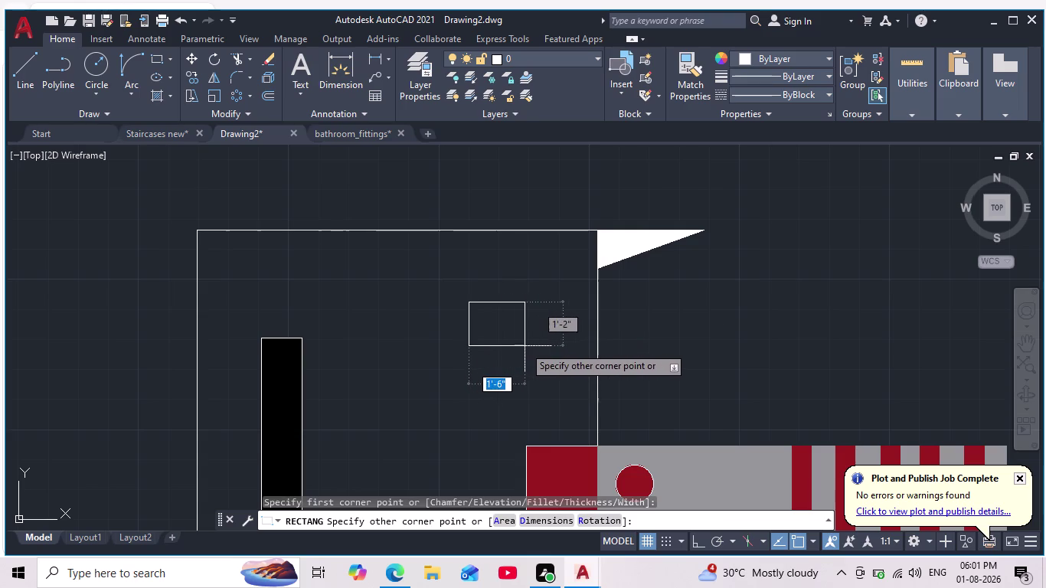
click(531, 367)
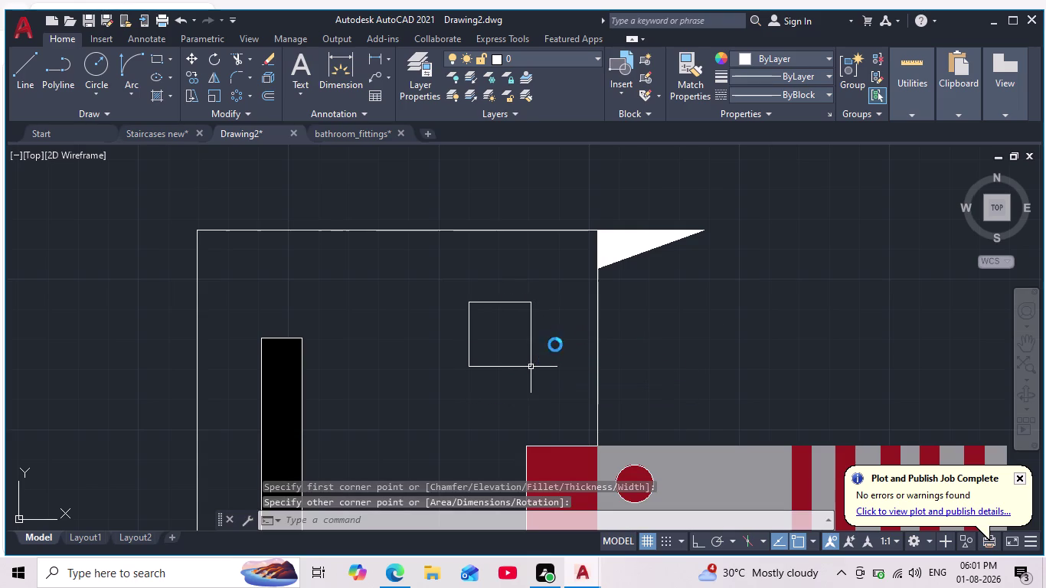
Offset the small square window frame inward by 2 to create a nested inner square.
key(Escape)
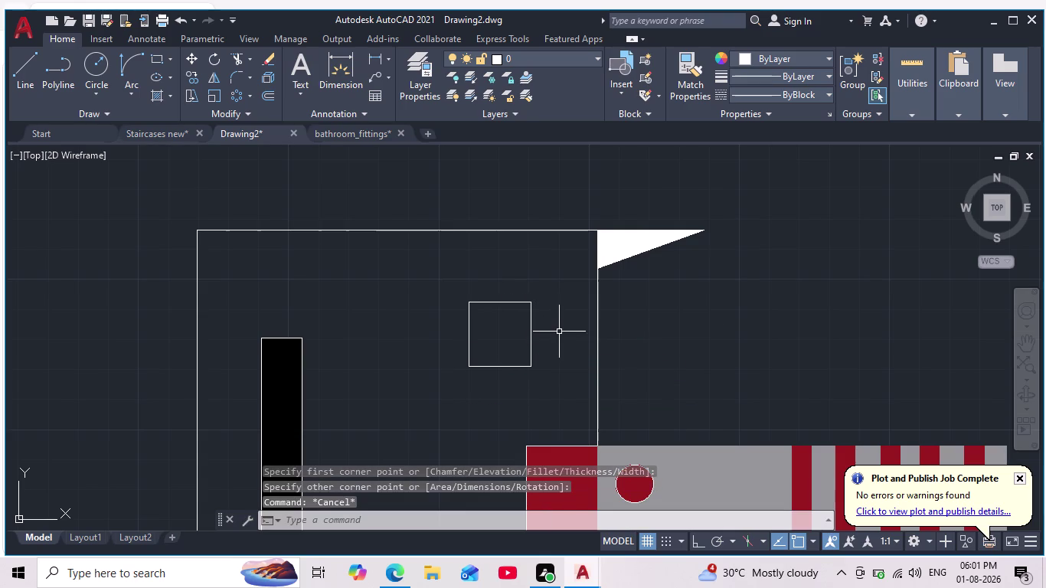
key(o)
key(Return)
key(2)
key(Return)
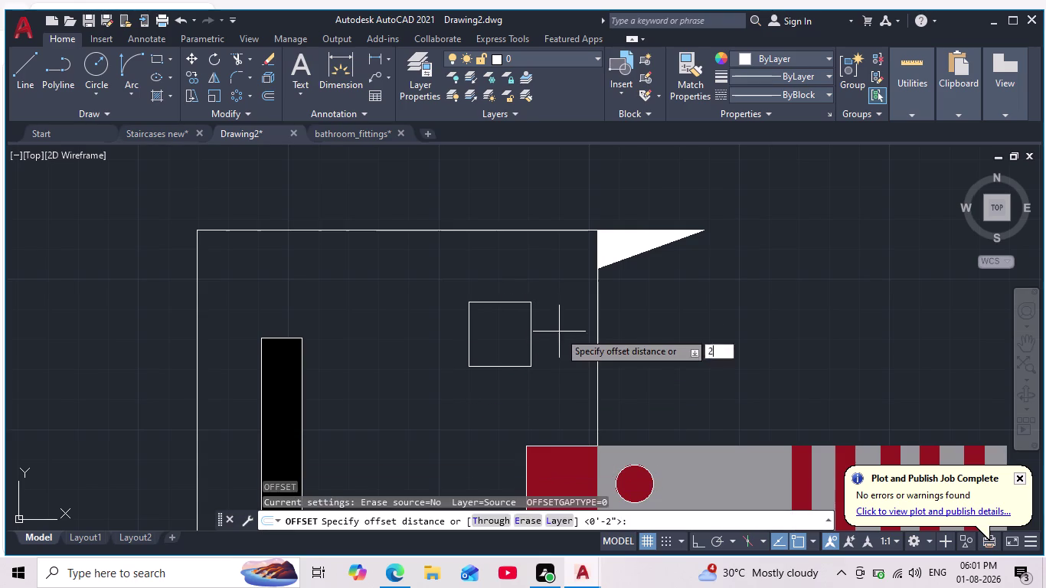
click(524, 304)
click(520, 322)
scroll(down, 3)
middle_drag(478, 371, 497, 303)
scroll(up, 3)
key(Escape)
Copy the nested square frame down onto the ground floor of the left wall.
drag(559, 215, 548, 247)
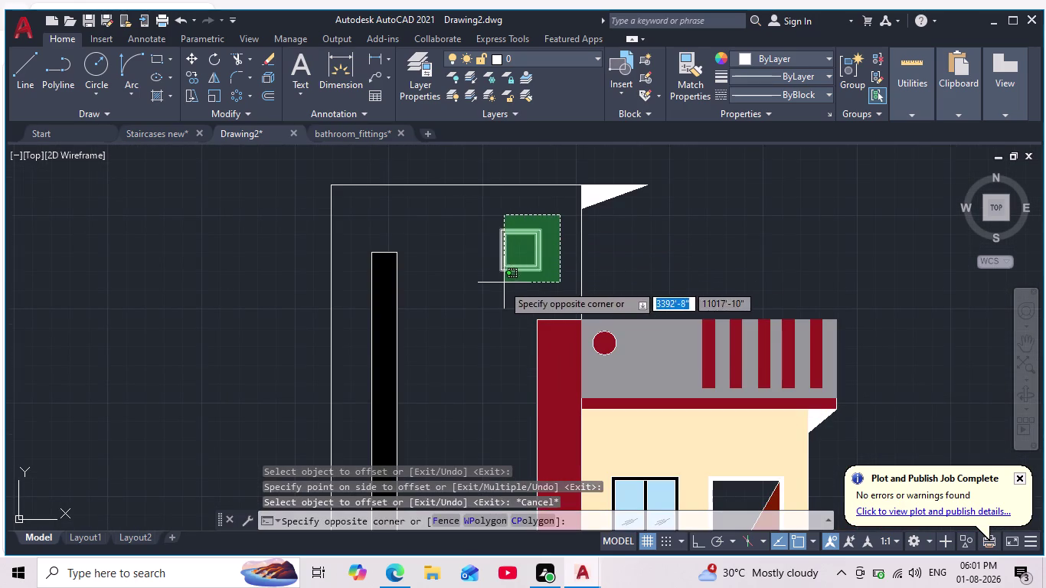
click(488, 288)
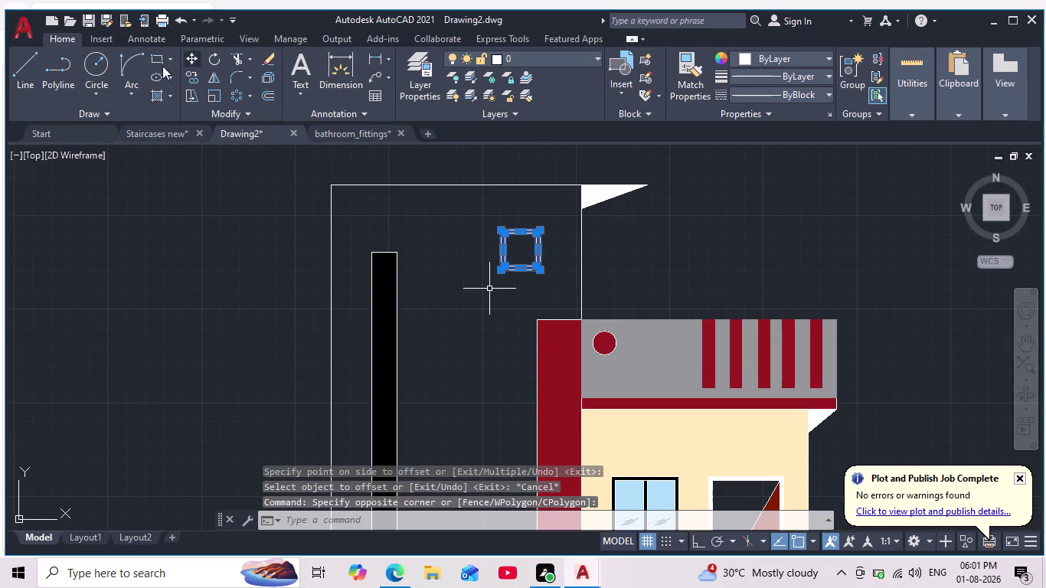
click(191, 75)
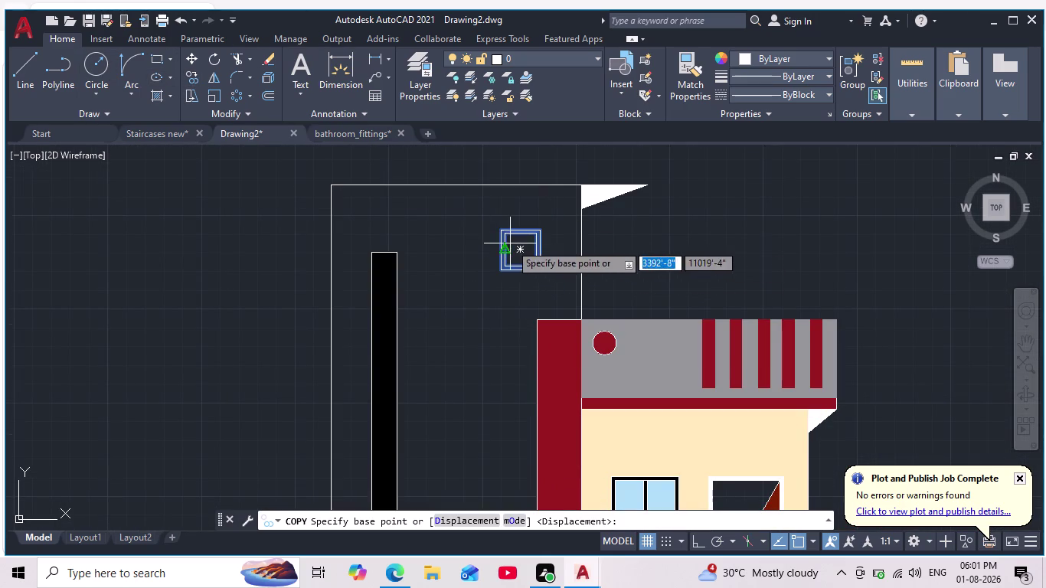
click(510, 244)
middle_drag(492, 337, 512, 224)
scroll(down, 3)
scroll(up, 3)
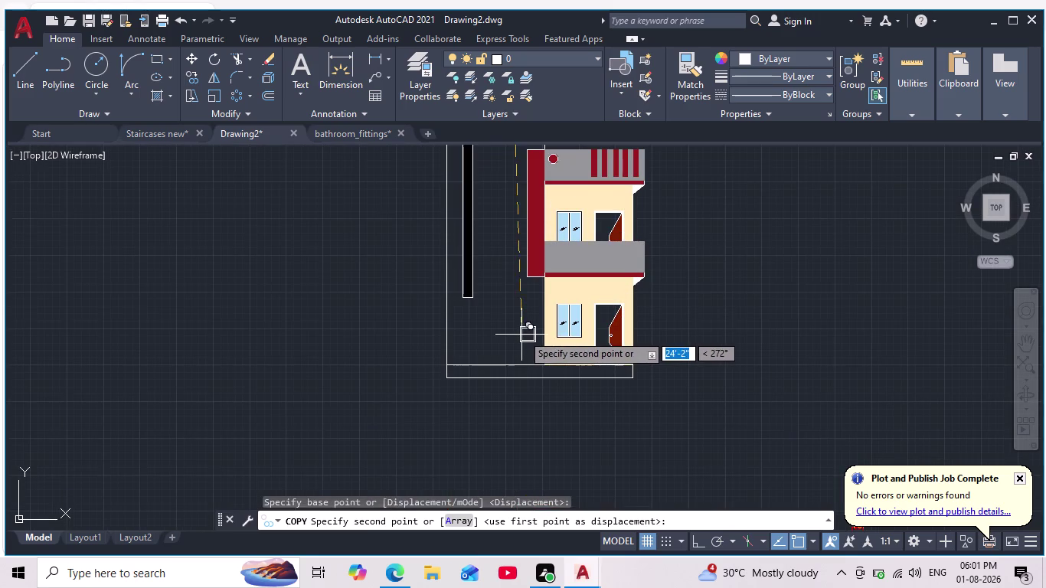
scroll(up, 3)
click(520, 323)
key(Escape)
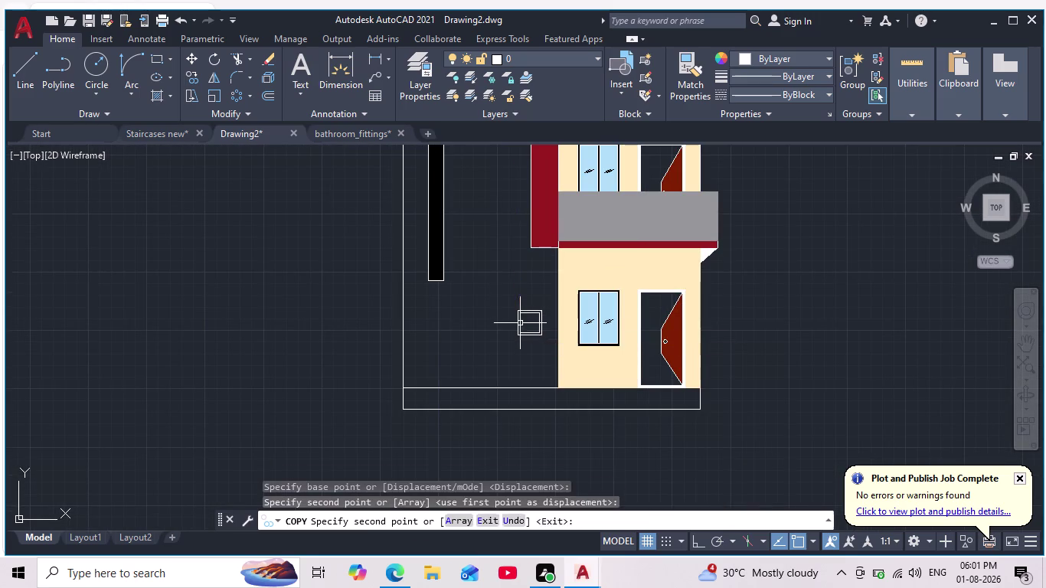
Copy the tall black slot to make a second slot to its right.
scroll(down, 3)
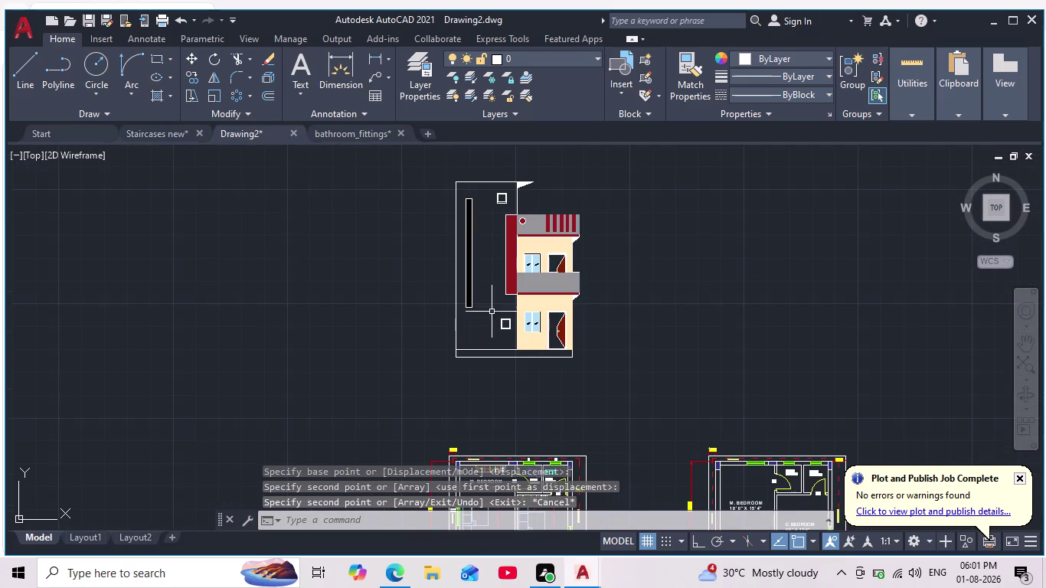
middle_drag(497, 288, 499, 293)
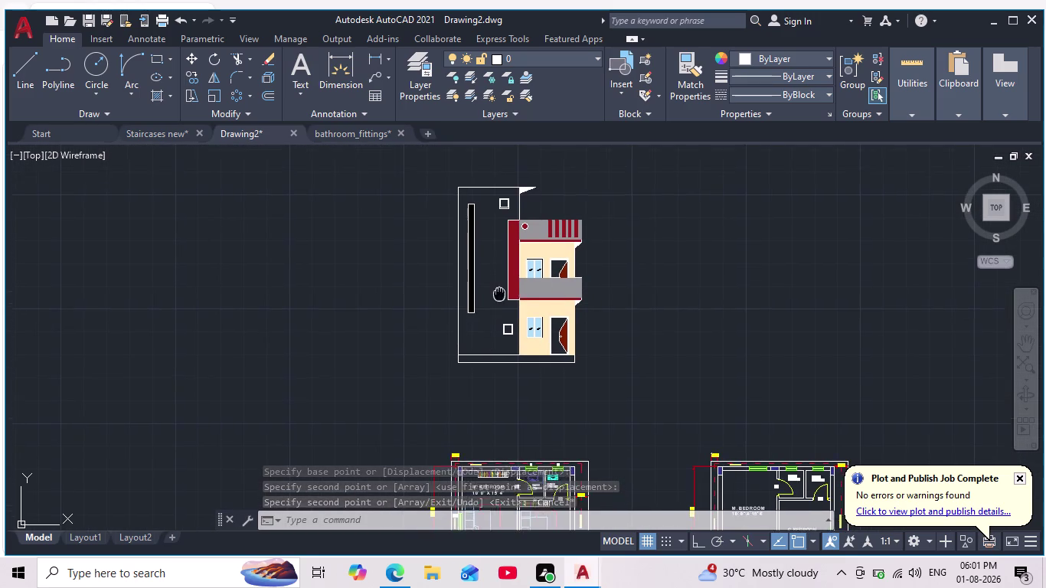
middle_drag(499, 293, 499, 310)
scroll(up, 3)
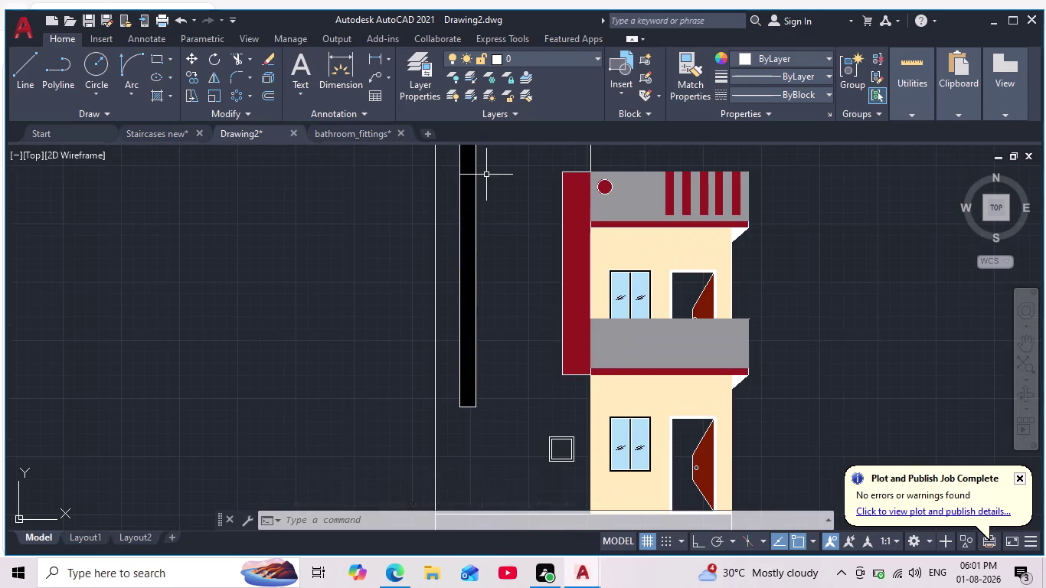
middle_drag(485, 210, 482, 269)
scroll(down, 3)
drag(484, 204, 492, 216)
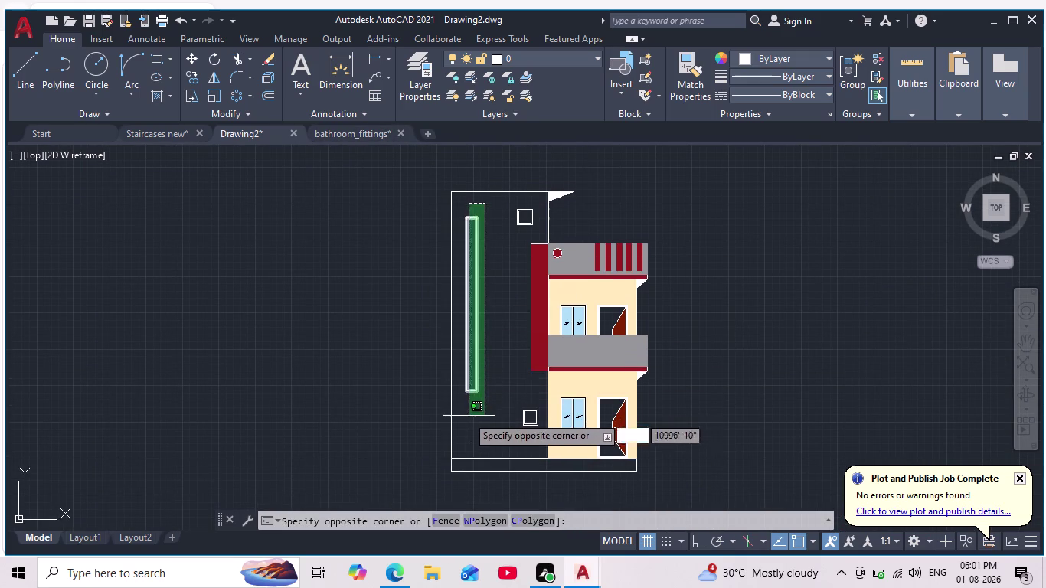
click(462, 415)
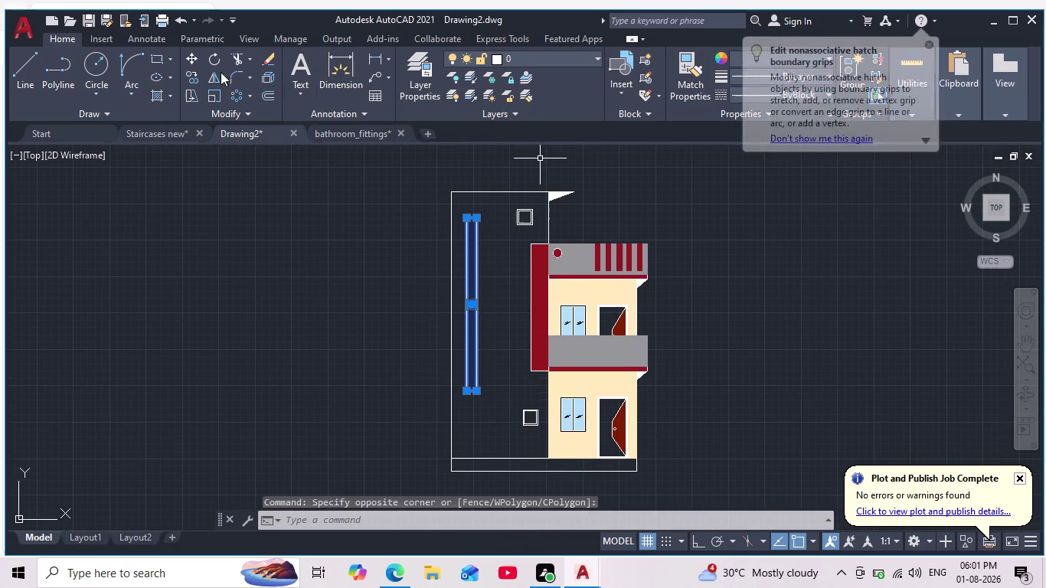
click(190, 75)
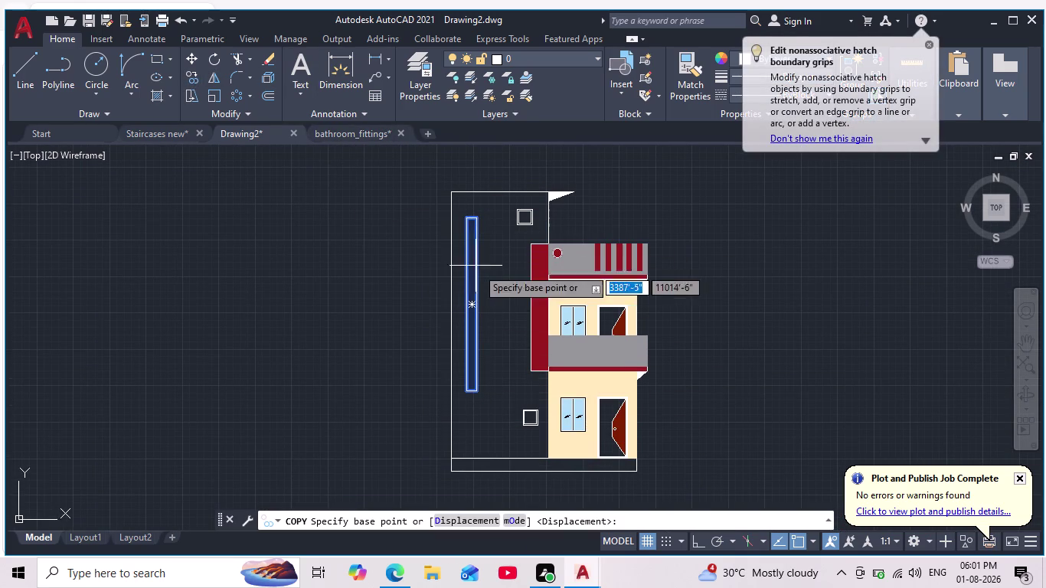
click(469, 306)
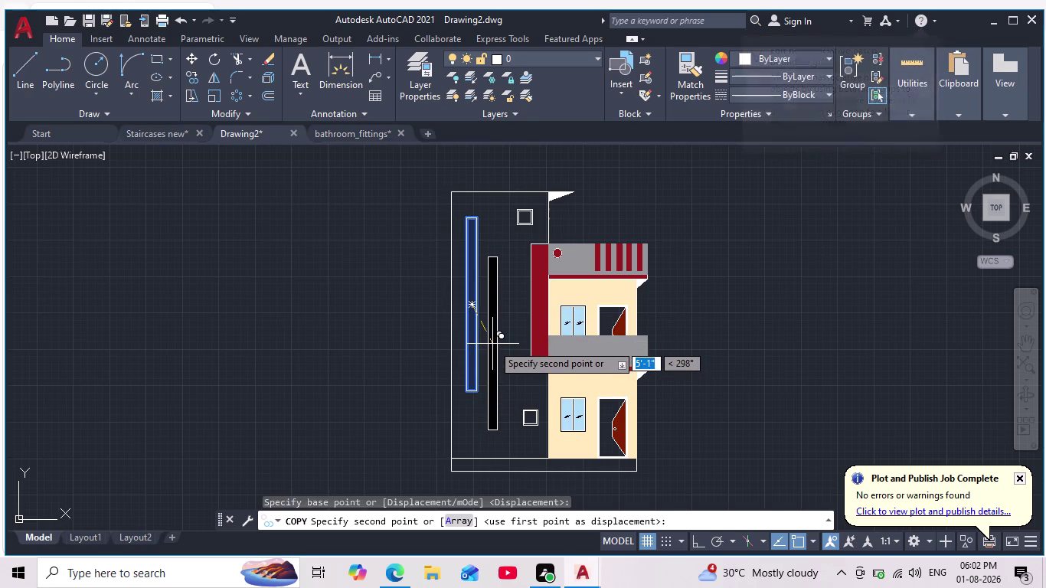
click(492, 344)
key(Escape)
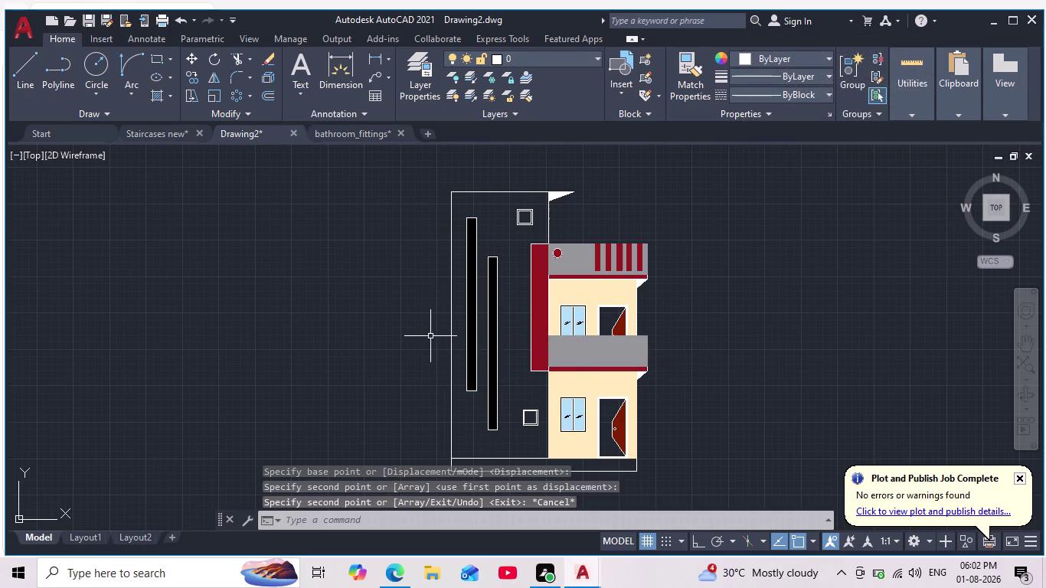
Hatch the left wall with a solid dark grey fill (colour 99,100,102).
scroll(down, 3)
scroll(up, 3)
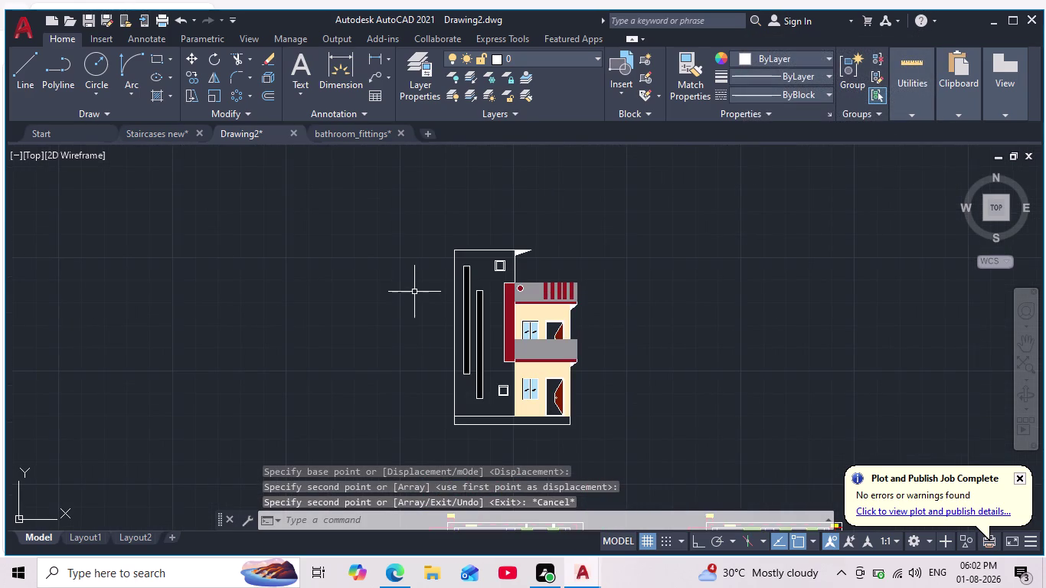
scroll(up, 3)
middle_drag(415, 295, 381, 179)
scroll(up, 3)
scroll(up, 3)
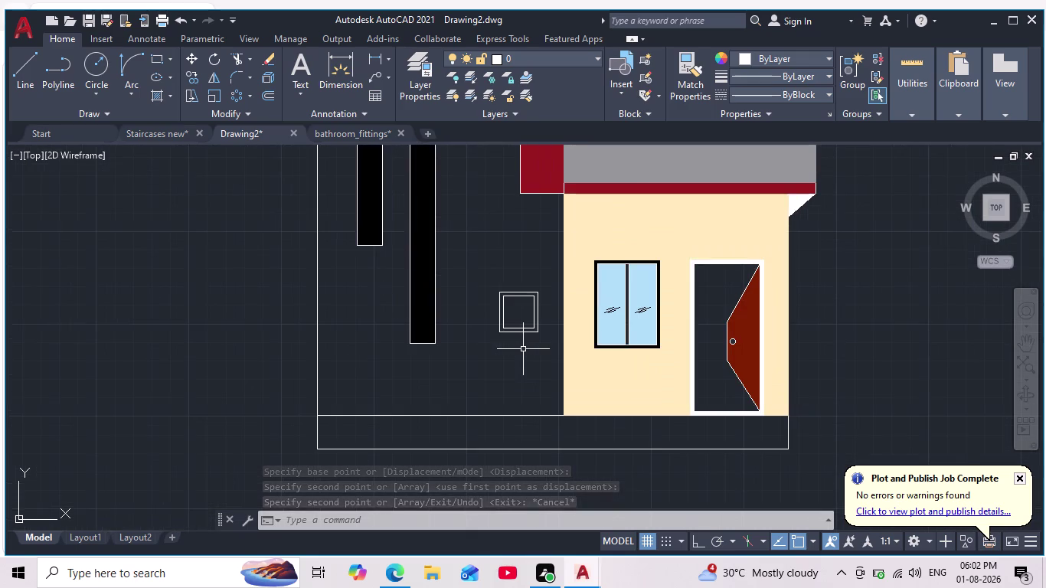
middle_drag(535, 350, 501, 392)
scroll(up, 3)
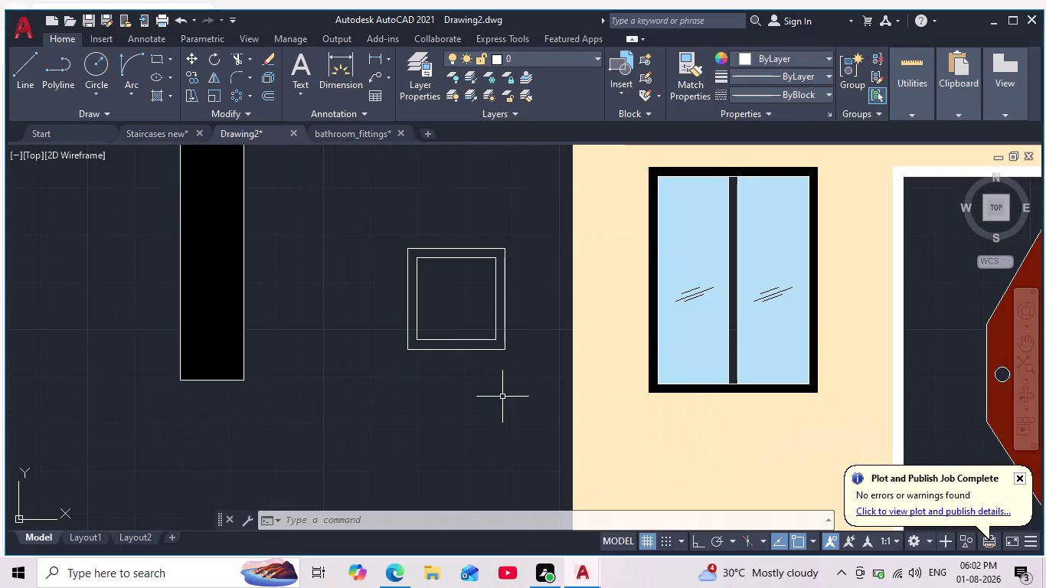
middle_drag(507, 409, 508, 437)
scroll(down, 3)
key(h)
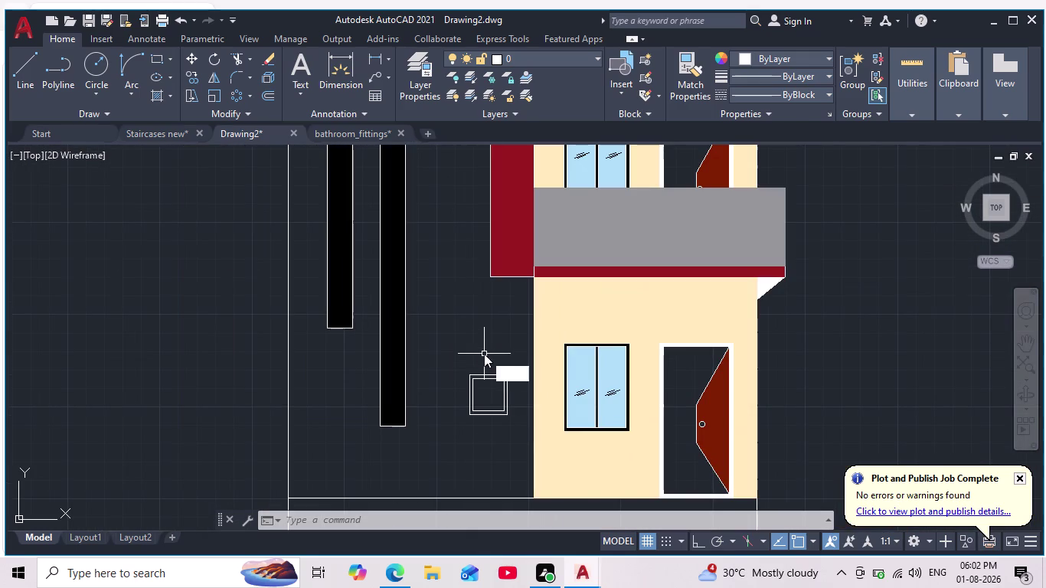
key(Return)
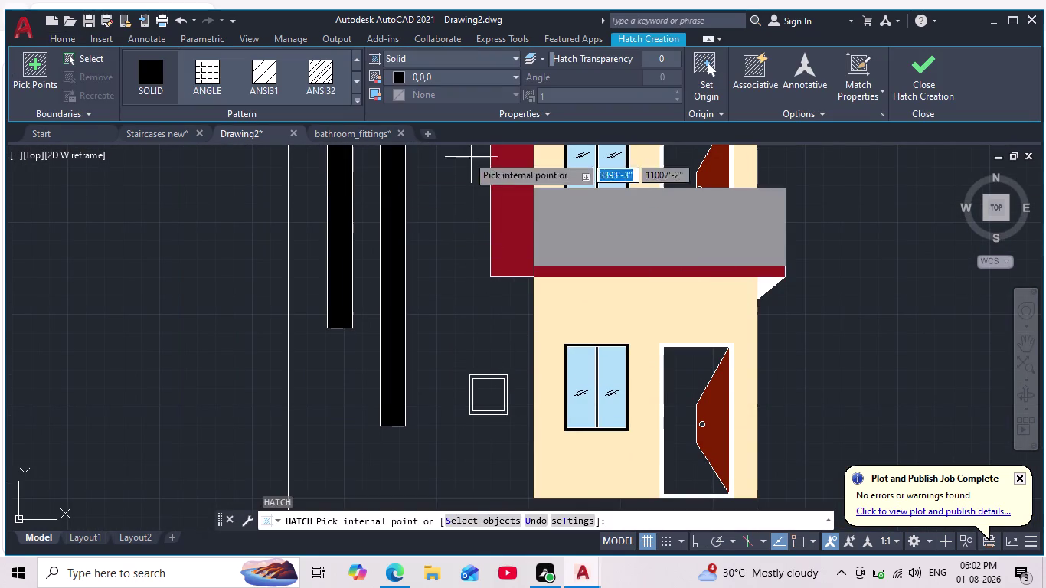
click(399, 73)
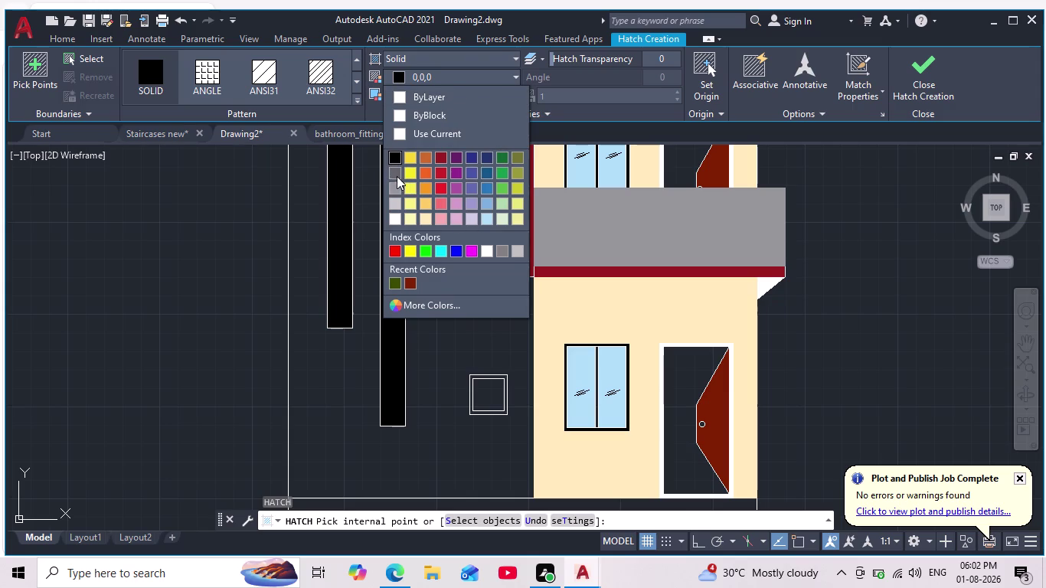
click(394, 172)
scroll(down, 3)
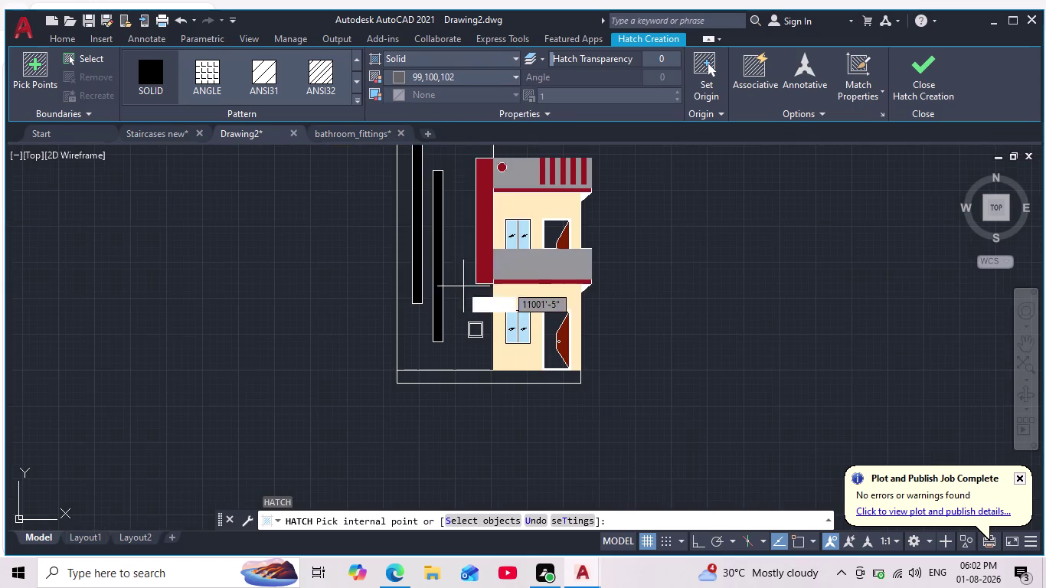
middle_drag(463, 241, 472, 352)
scroll(down, 3)
click(468, 307)
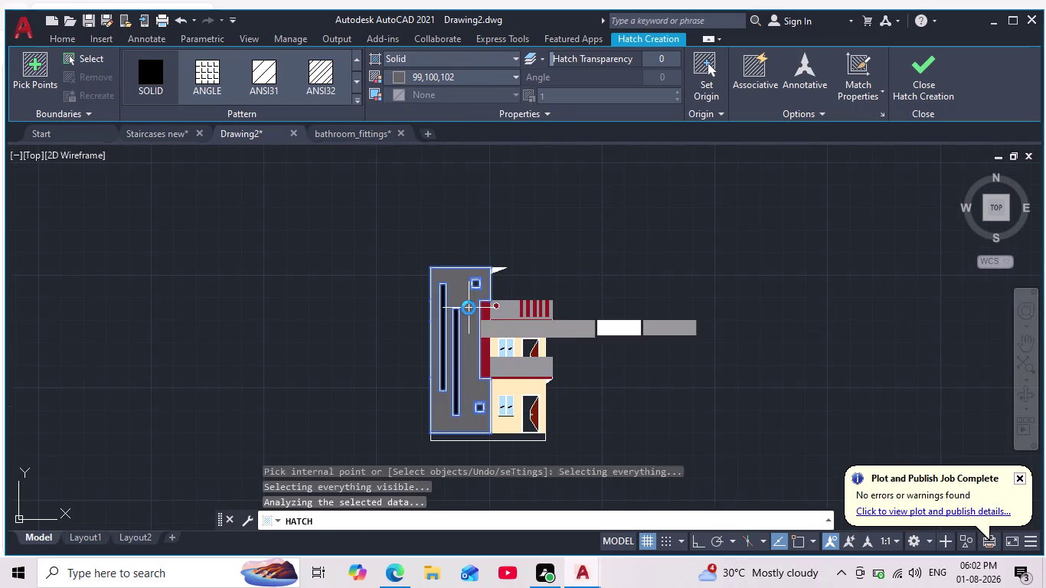
scroll(up, 3)
key(Escape)
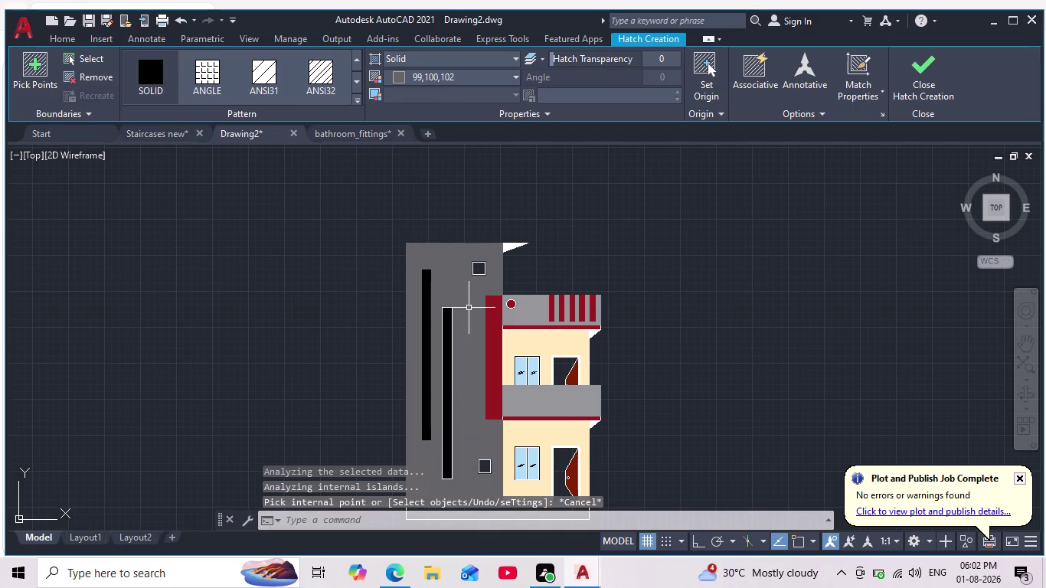
Select the left black slot's fill to check it, then deselect.
scroll(down, 3)
scroll(up, 3)
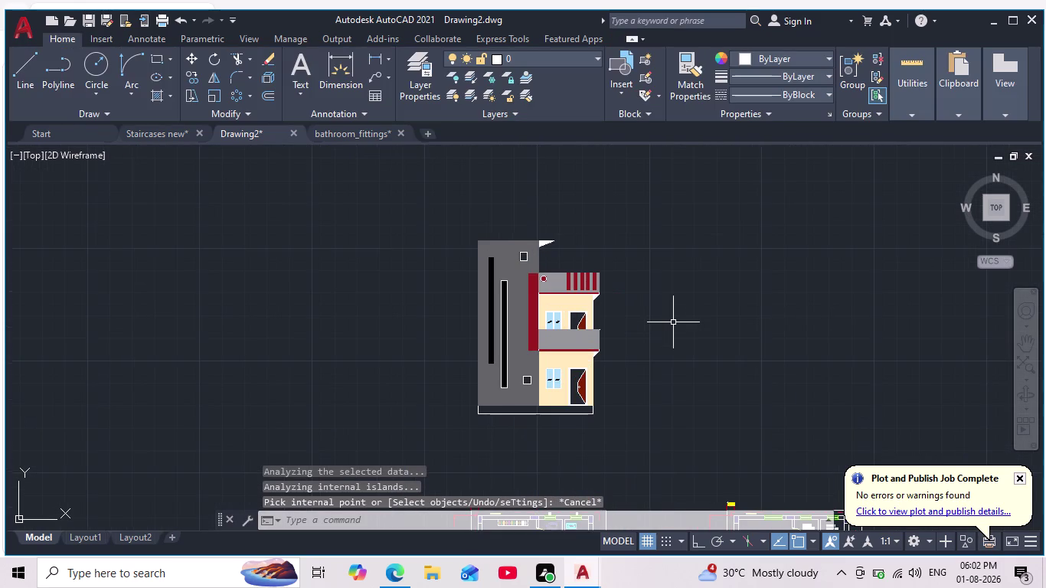
scroll(down, 3)
scroll(up, 3)
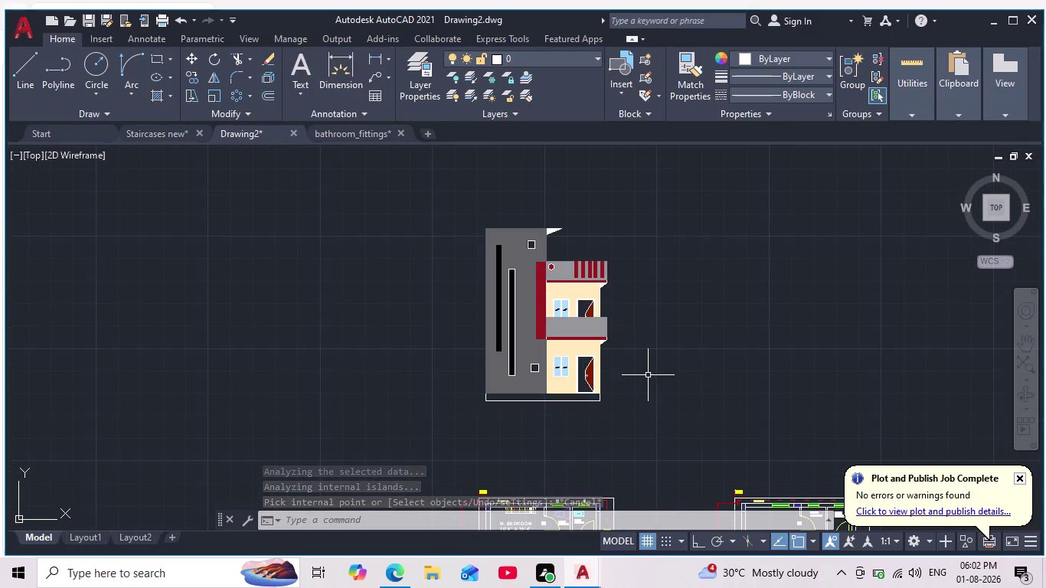
scroll(up, 3)
scroll(down, 3)
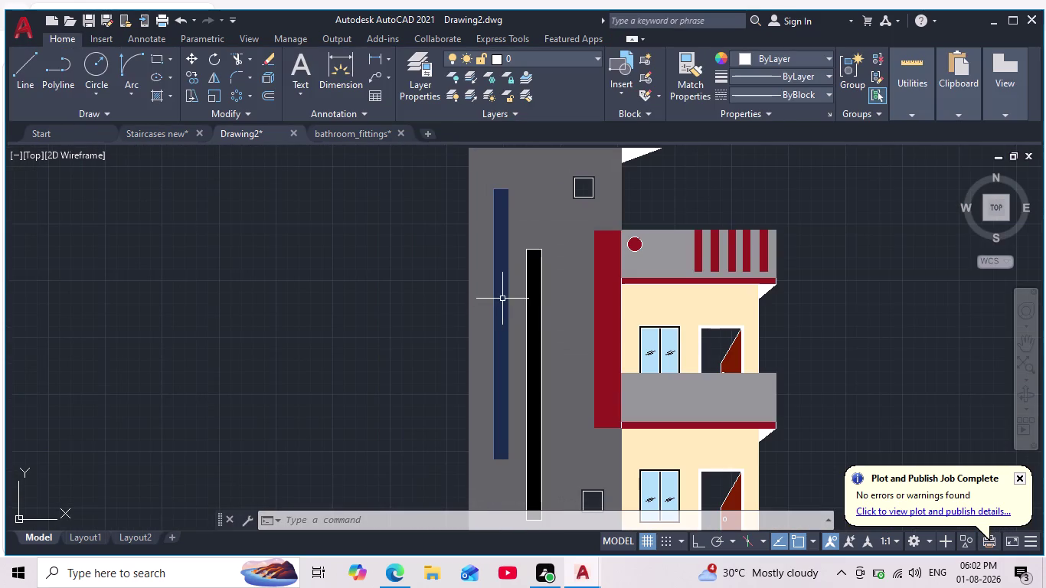
click(501, 332)
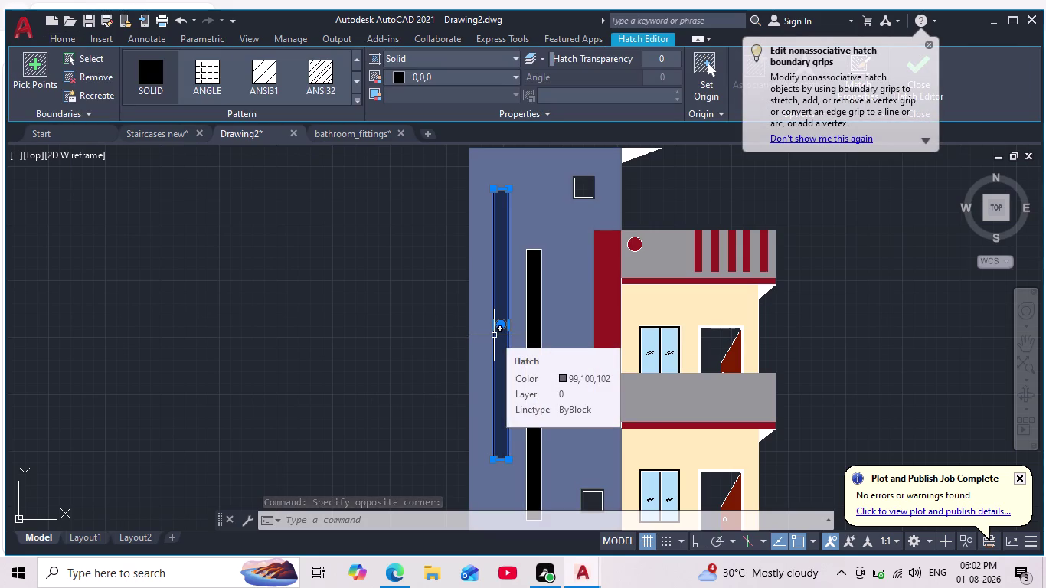
key(Escape)
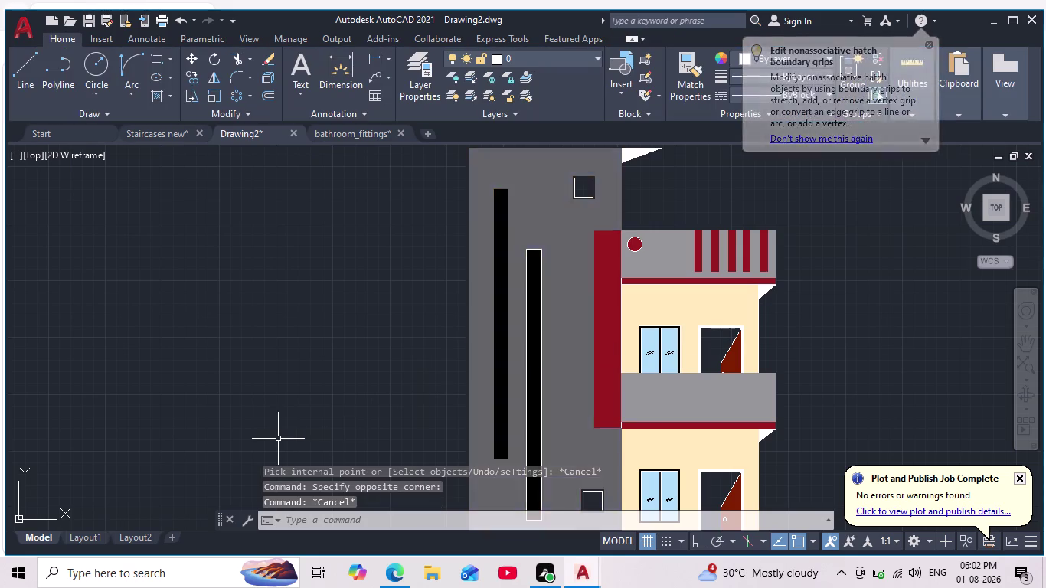
Start copying the right black slot, then cancel the copy.
scroll(down, 3)
scroll(up, 3)
middle_drag(305, 439, 436, 295)
scroll(down, 3)
scroll(up, 3)
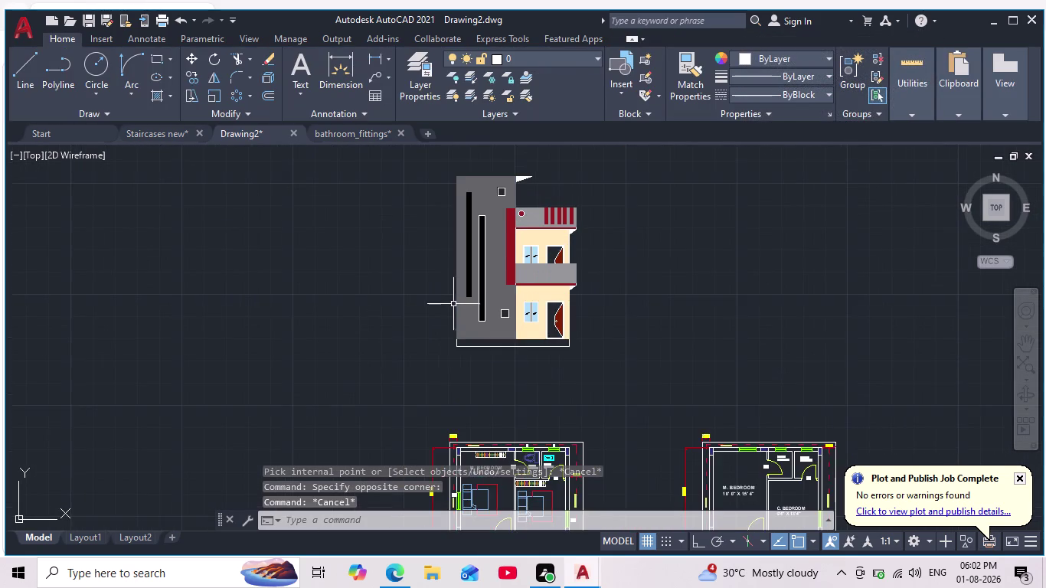
middle_drag(449, 301, 414, 405)
scroll(up, 3)
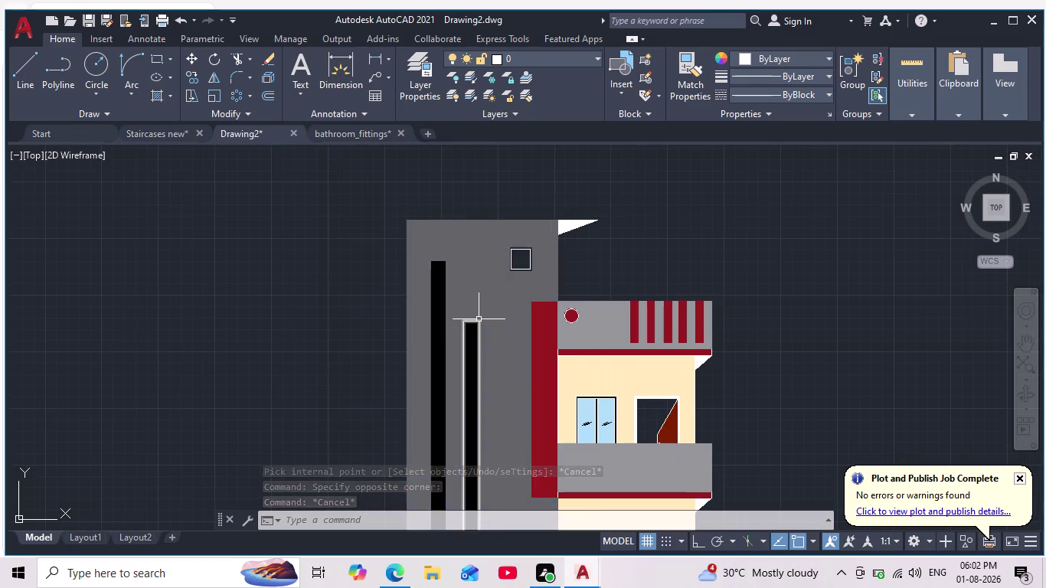
scroll(up, 3)
click(475, 327)
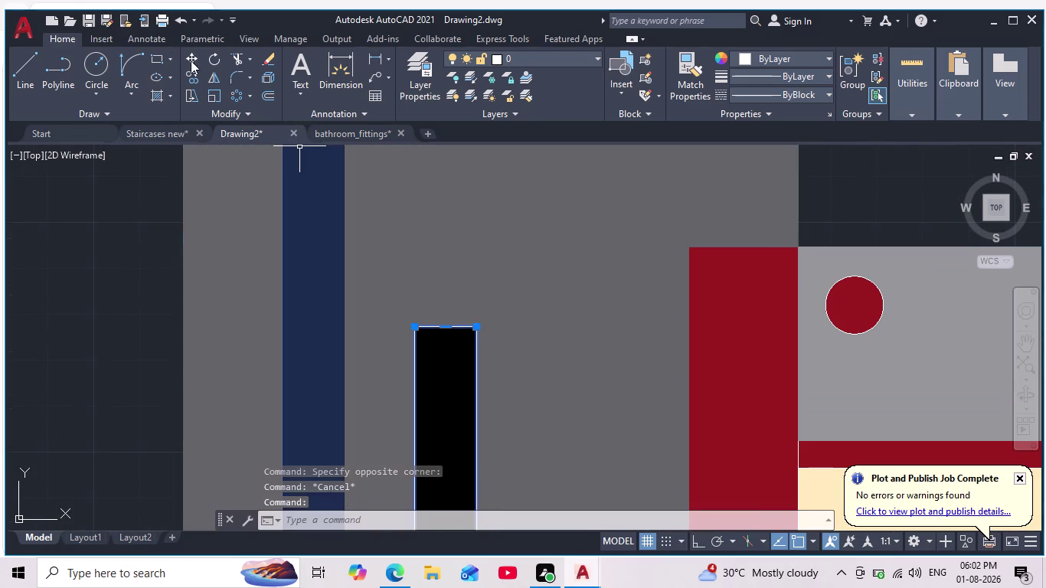
click(196, 75)
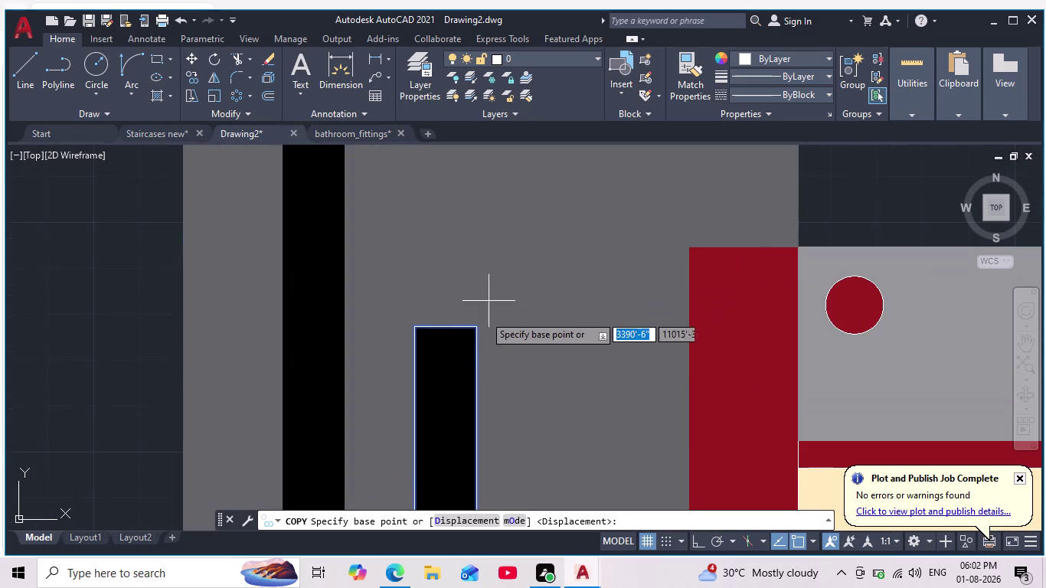
click(473, 330)
middle_drag(420, 261, 473, 359)
scroll(down, 3)
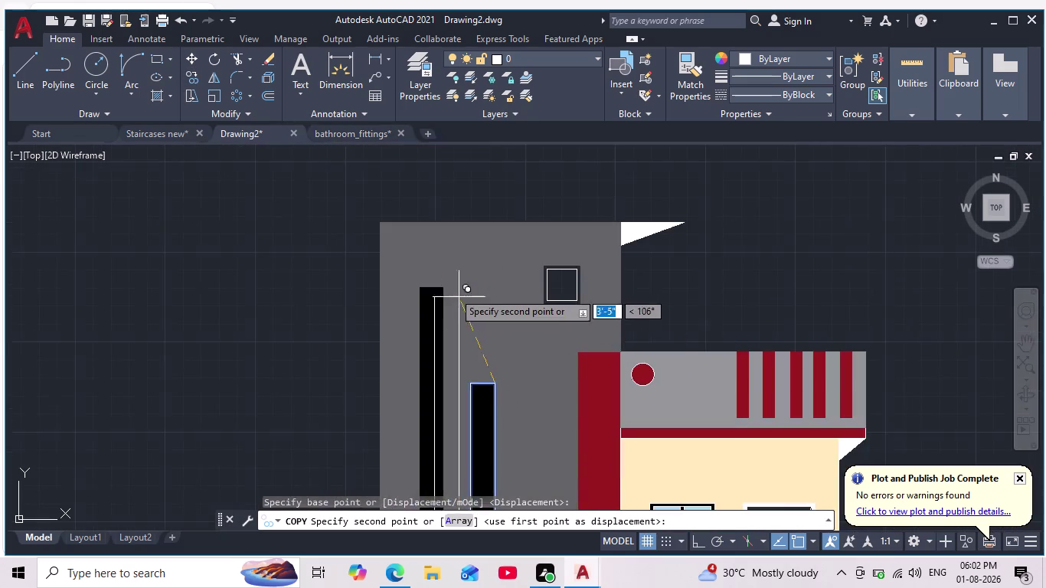
scroll(up, 3)
click(425, 293)
key(Escape)
Pan and zoom to the lower square frame on the grey left wall.
scroll(down, 3)
scroll(down, 3)
middle_drag(797, 330, 781, 302)
scroll(down, 3)
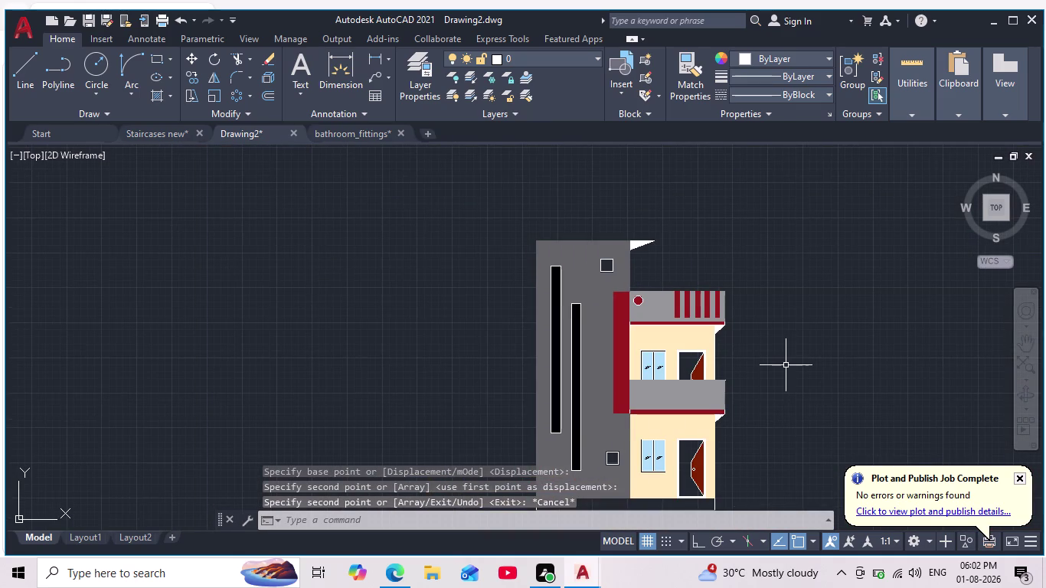
middle_drag(786, 365, 766, 336)
middle_drag(751, 371, 742, 304)
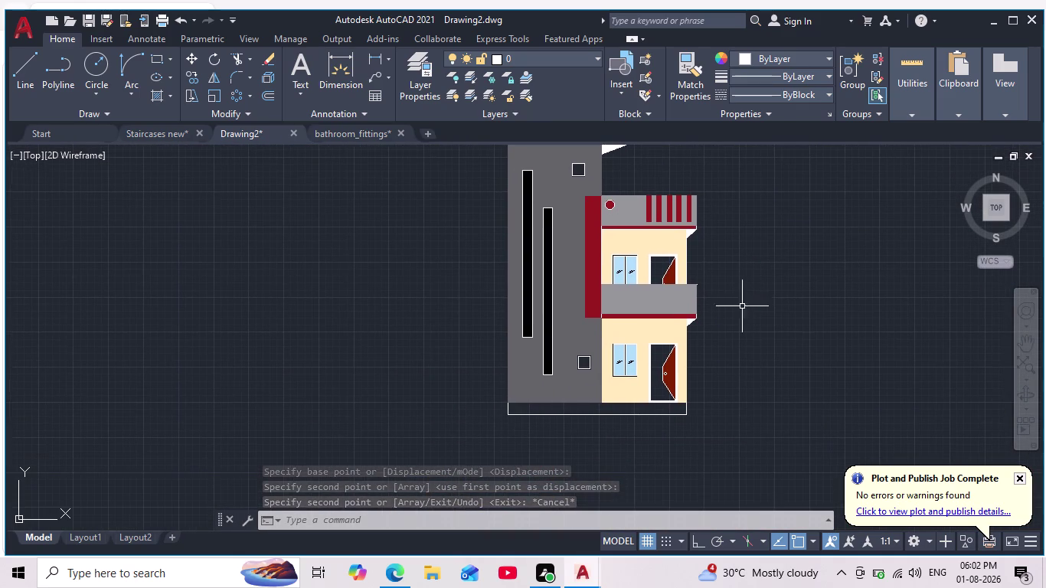
scroll(up, 3)
middle_drag(711, 396, 732, 482)
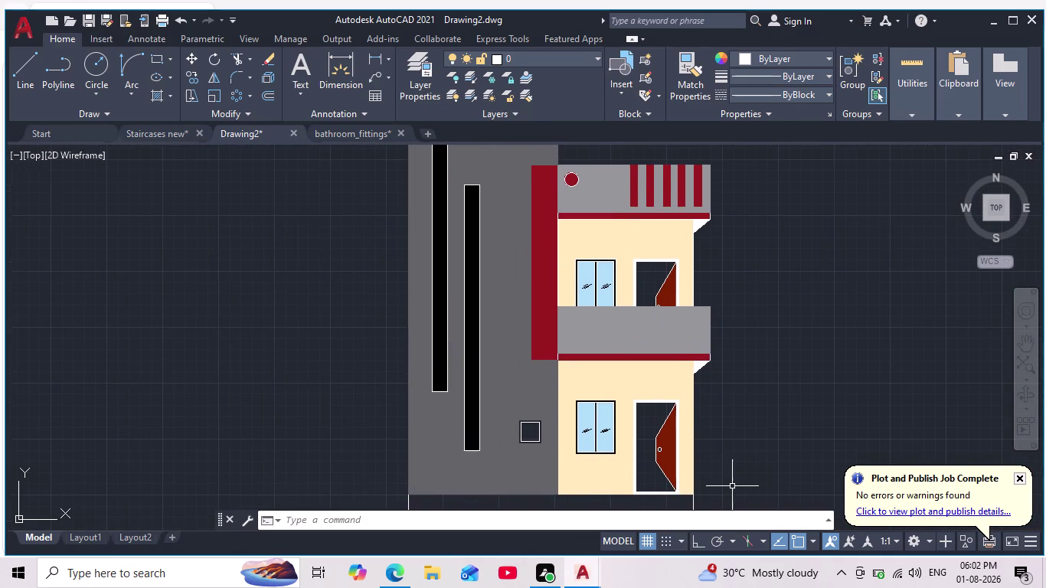
scroll(up, 3)
middle_drag(538, 358, 551, 390)
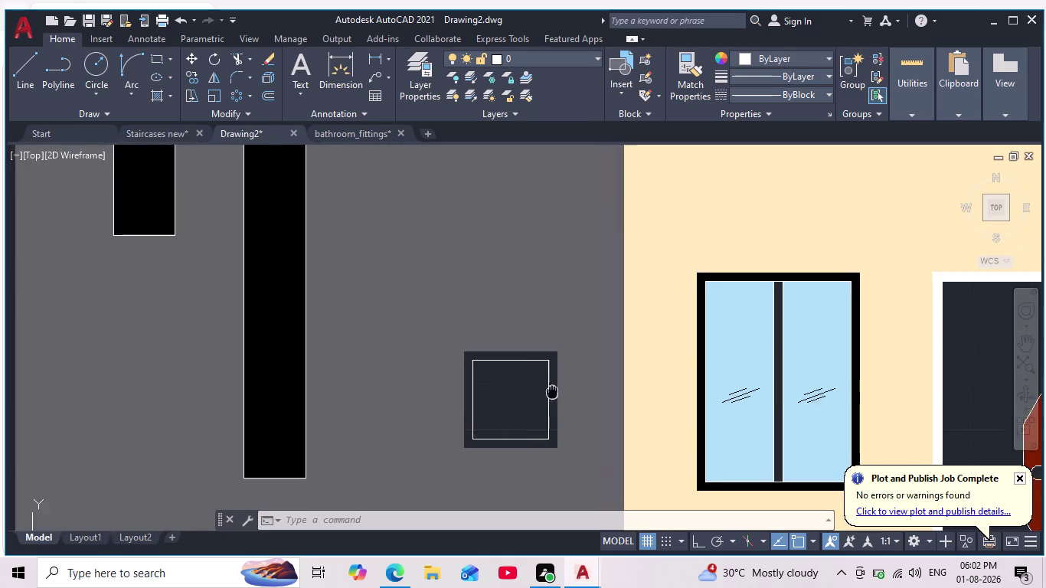
middle_drag(551, 390, 570, 438)
middle_drag(44, 286, 322, 308)
scroll(down, 3)
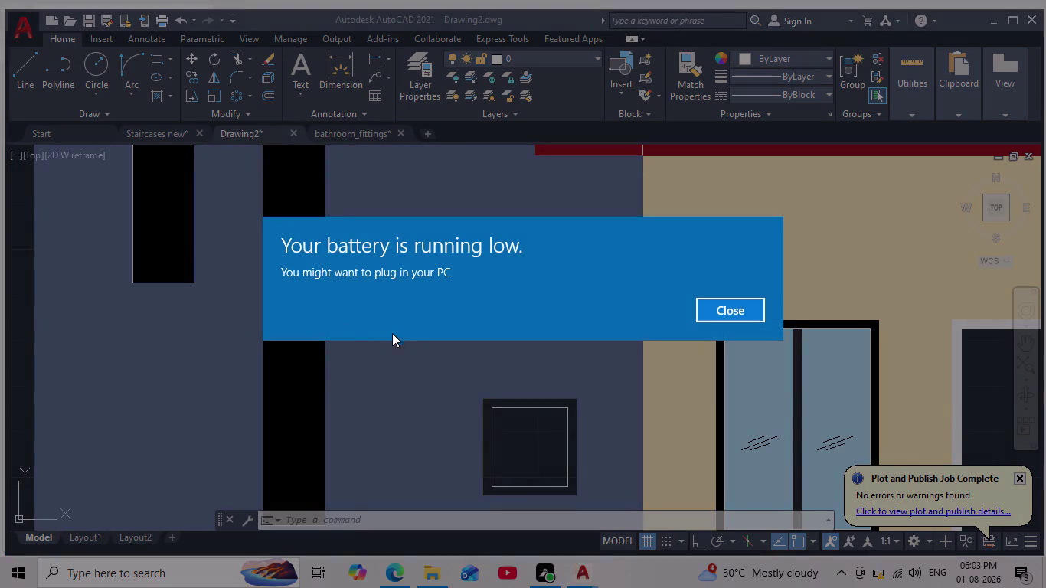